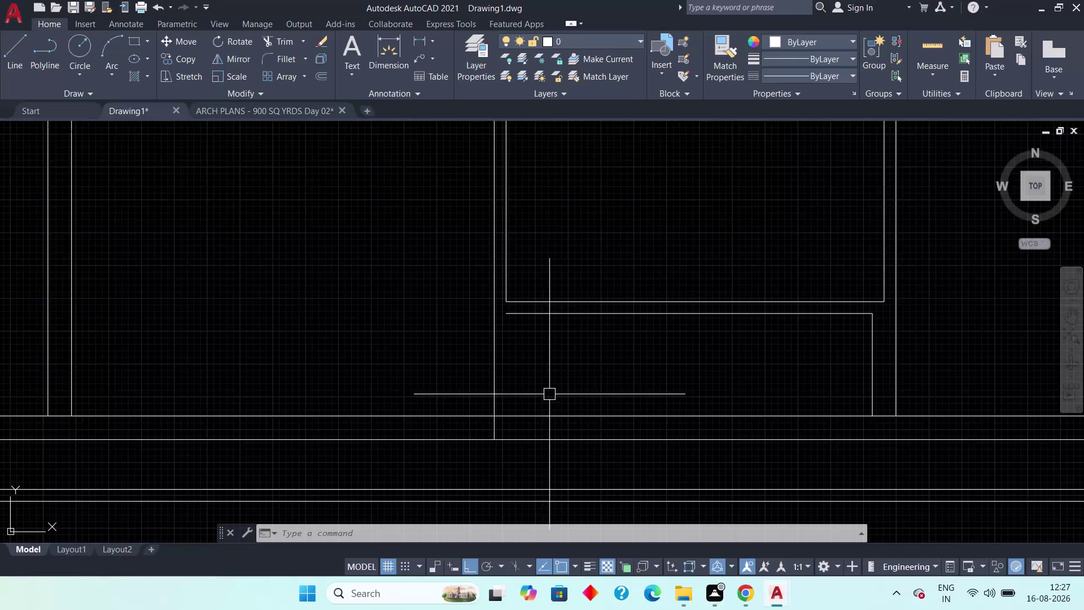
Offset the wall line 9" to the inner side to form a parallel wall line.
scroll(down, 3)
middle_drag(549, 386, 494, 366)
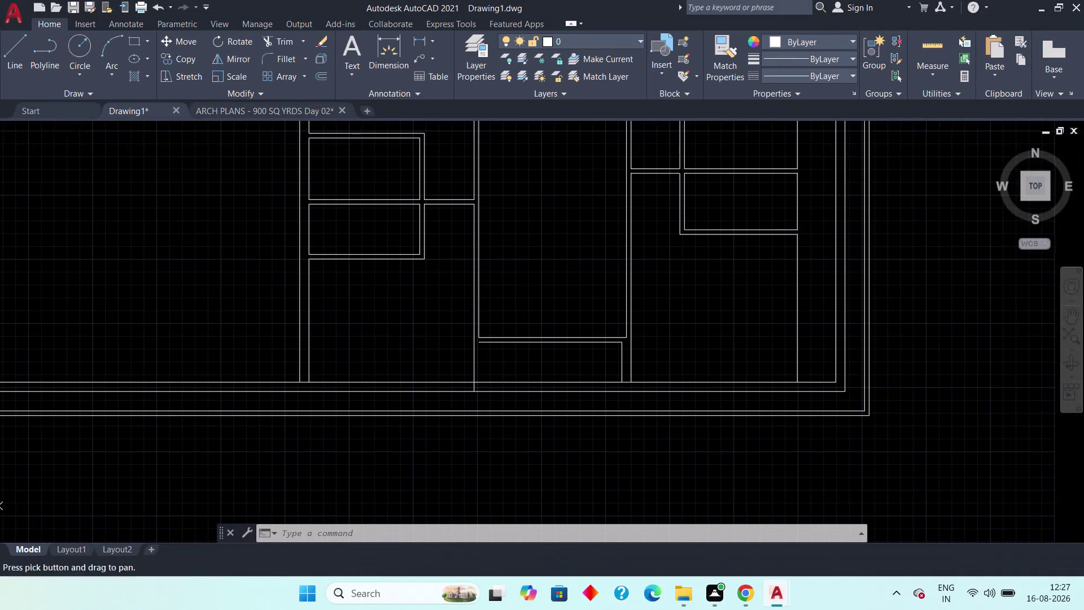
scroll(up, 3)
key(Escape)
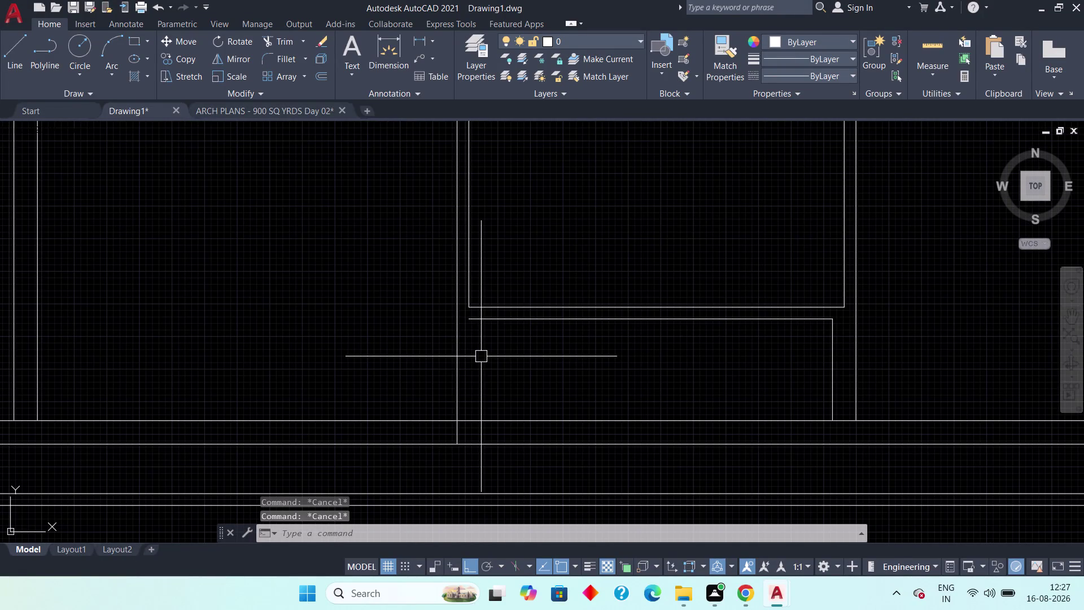
text(of)
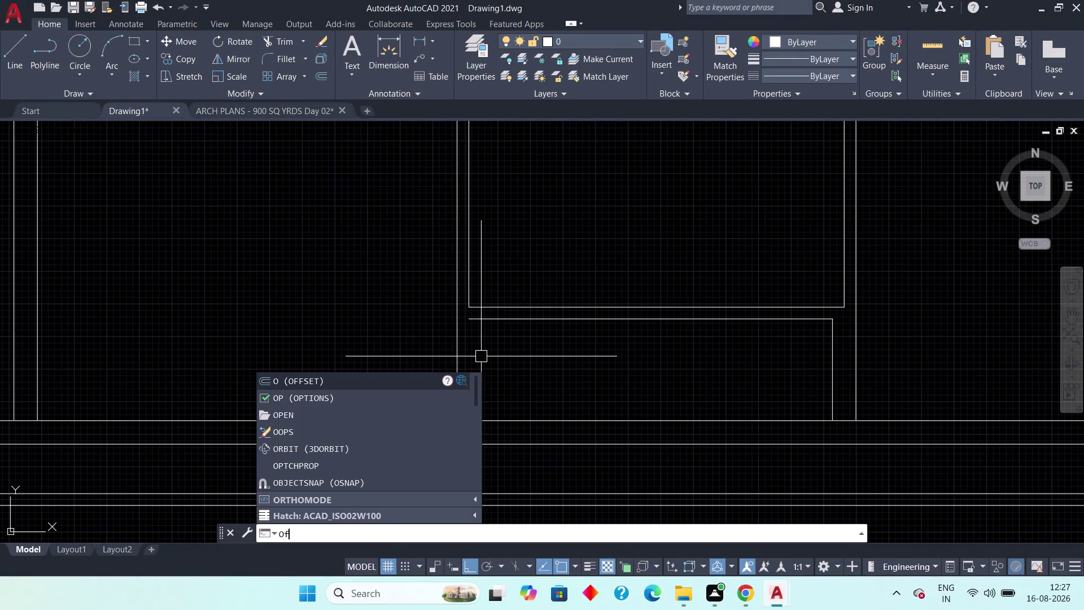
text(f)
key(space)
text(9)
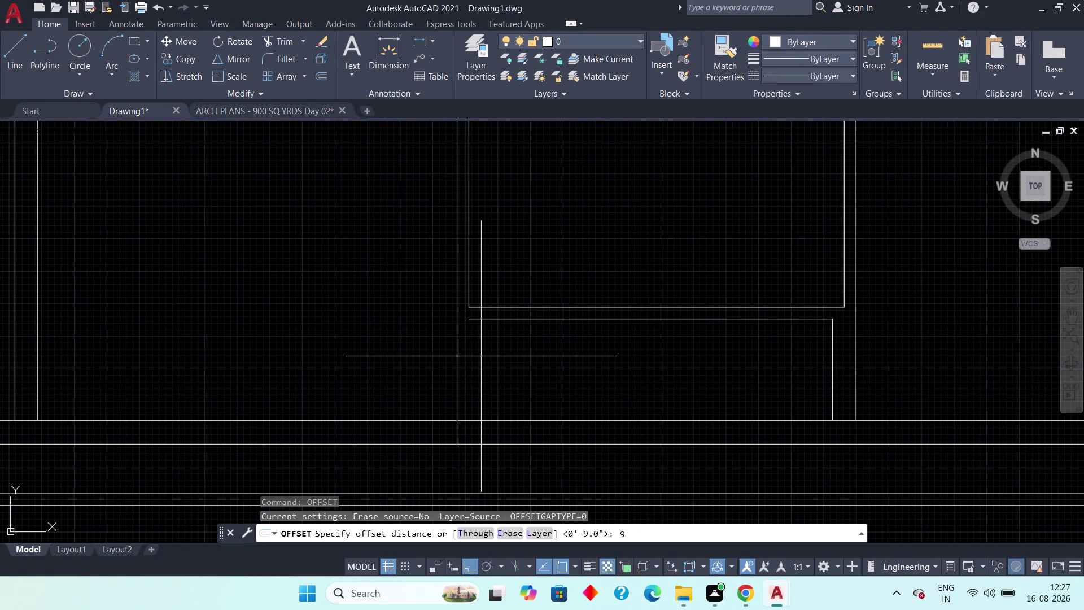
text(")
key(space)
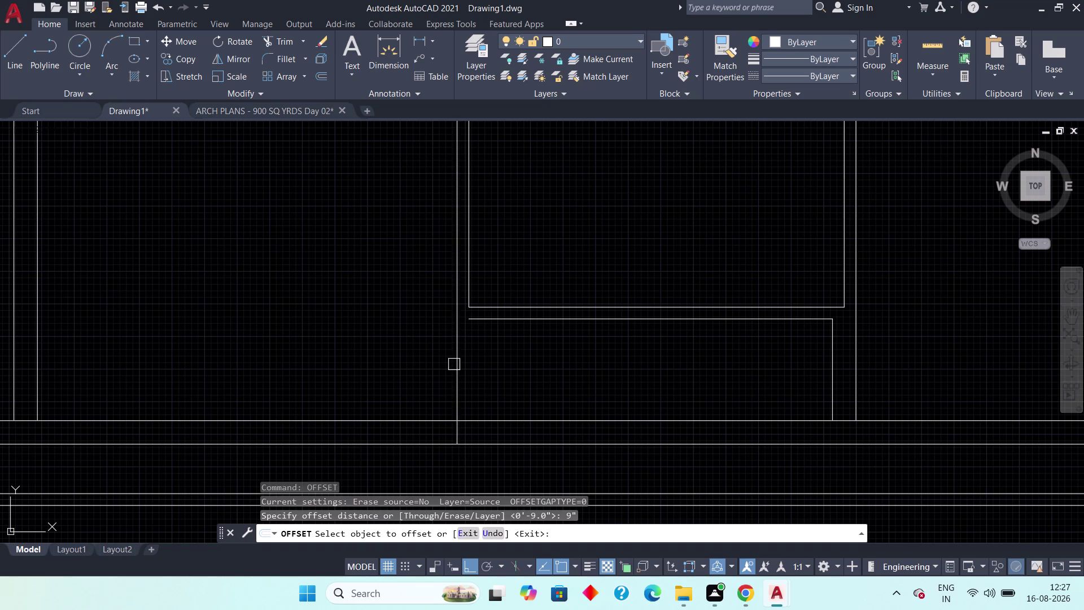
click(456, 365)
click(500, 357)
scroll(down, 3)
middle_drag(506, 365, 526, 436)
key(Escape)
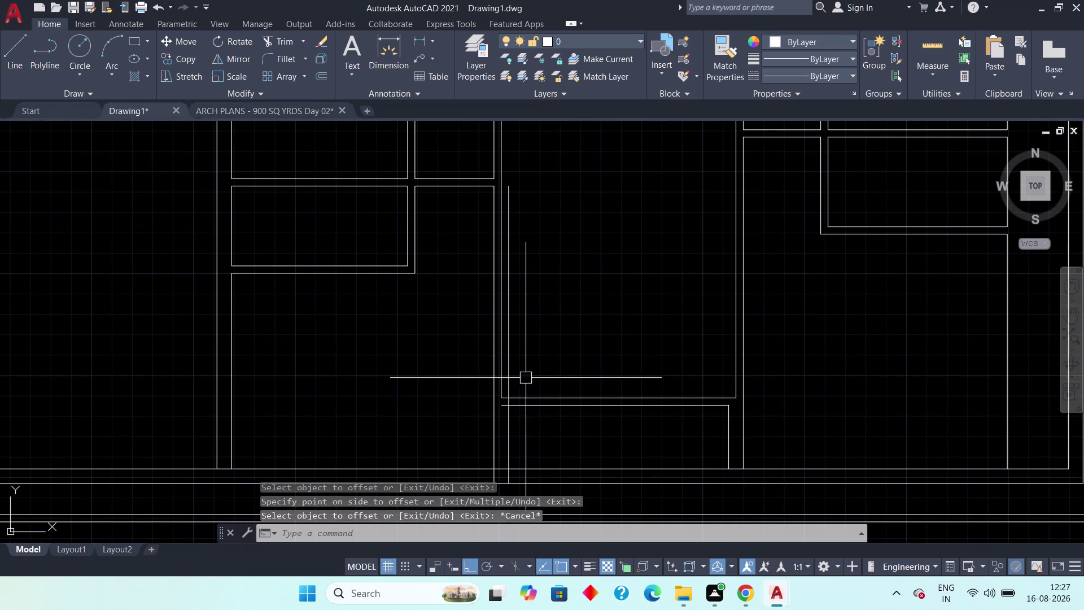
Stretch the new vertical line's top and the horizontal line's end to meet the adjoining walls.
click(510, 372)
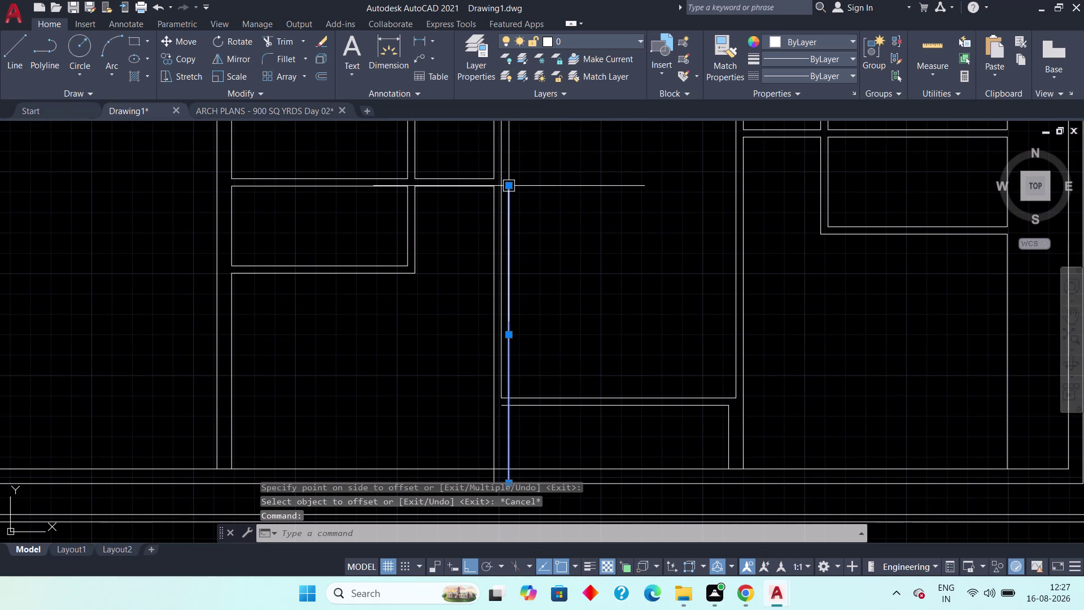
click(511, 183)
scroll(up, 3)
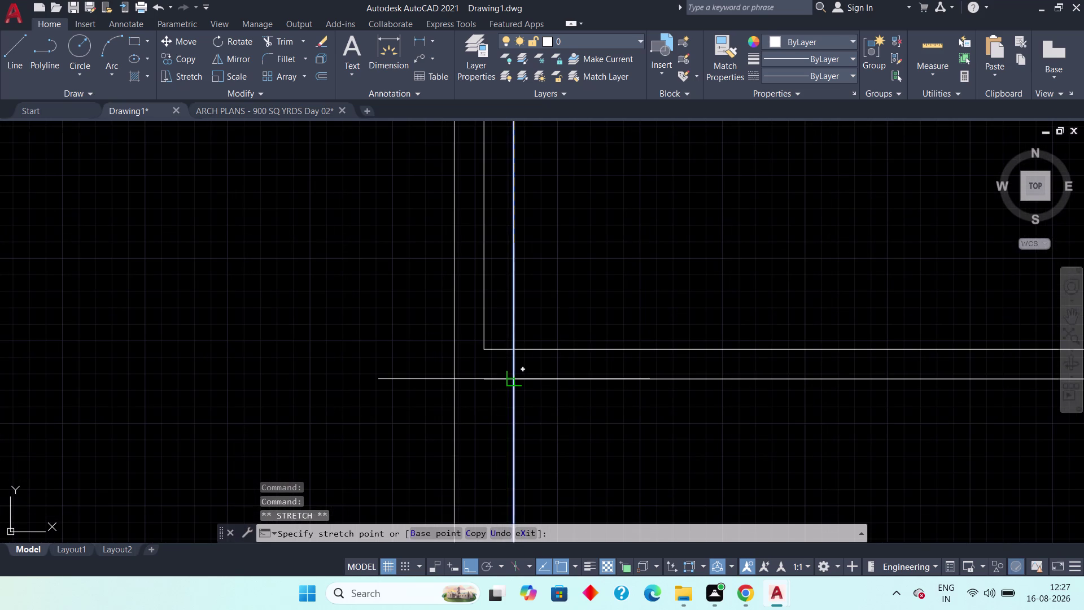
click(511, 377)
scroll(down, 3)
middle_drag(524, 415, 505, 378)
key(Escape)
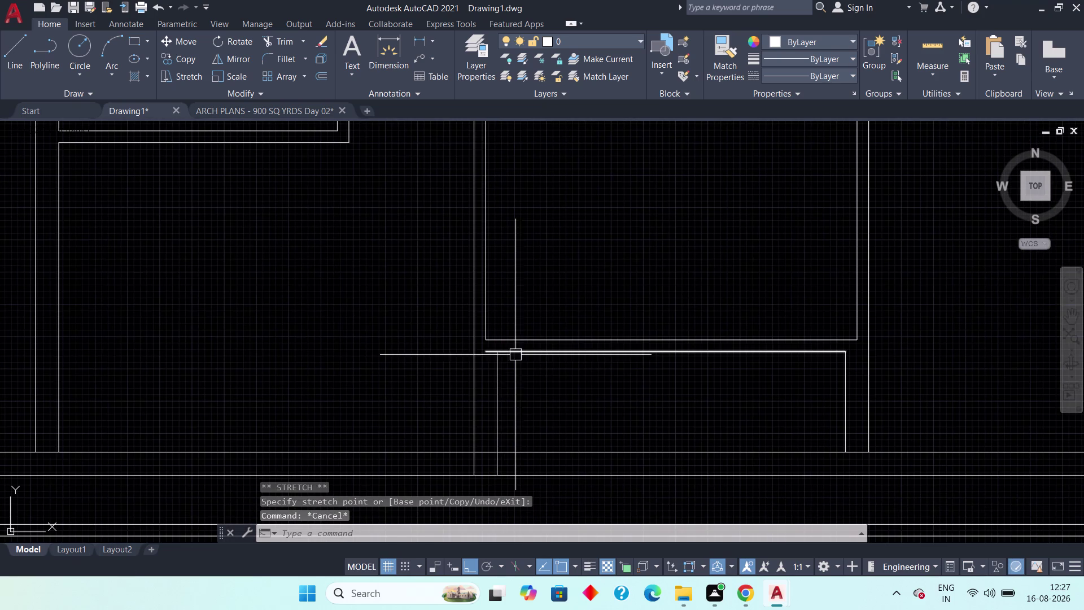
click(516, 348)
scroll(up, 3)
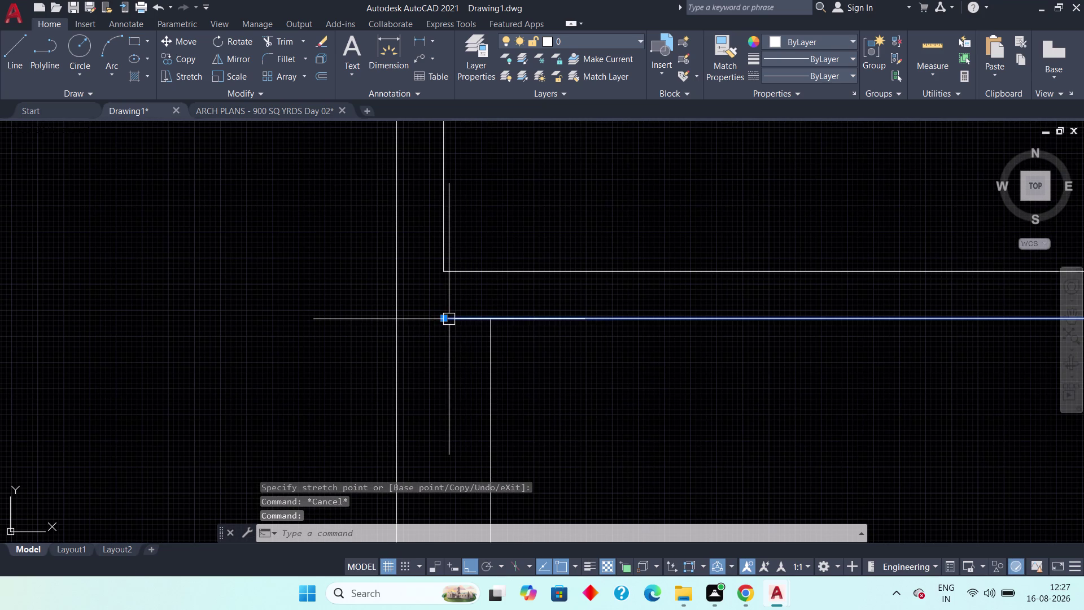
click(443, 319)
click(491, 317)
scroll(down, 3)
middle_drag(568, 369, 469, 343)
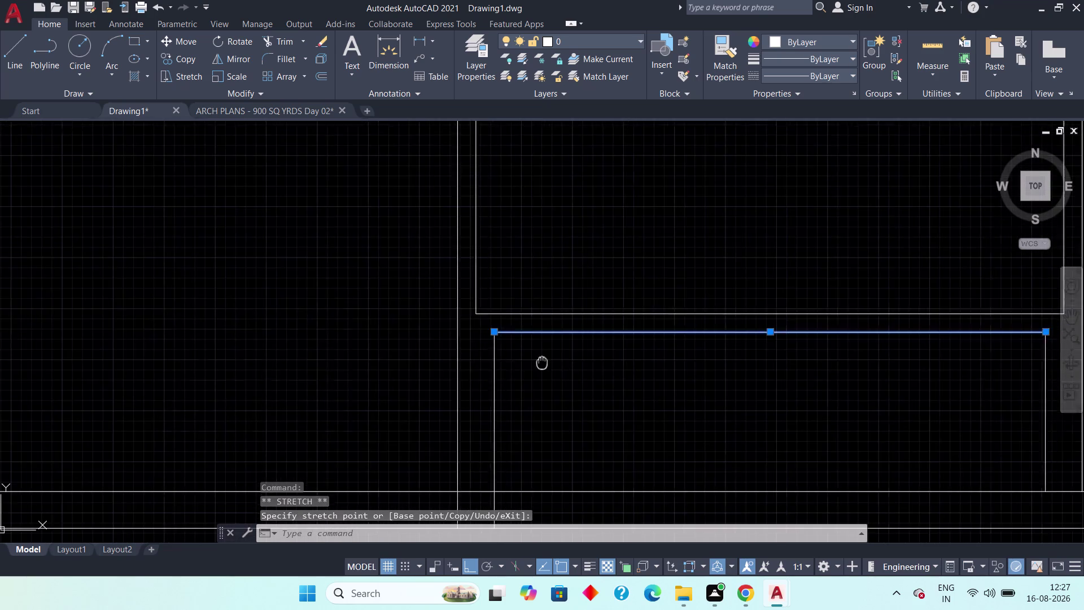
middle_drag(469, 343, 438, 339)
scroll(down, 3)
key(Escape)
Stretch the lower ends of two vertical wall lines up onto the horizontal wall.
middle_drag(557, 359, 472, 343)
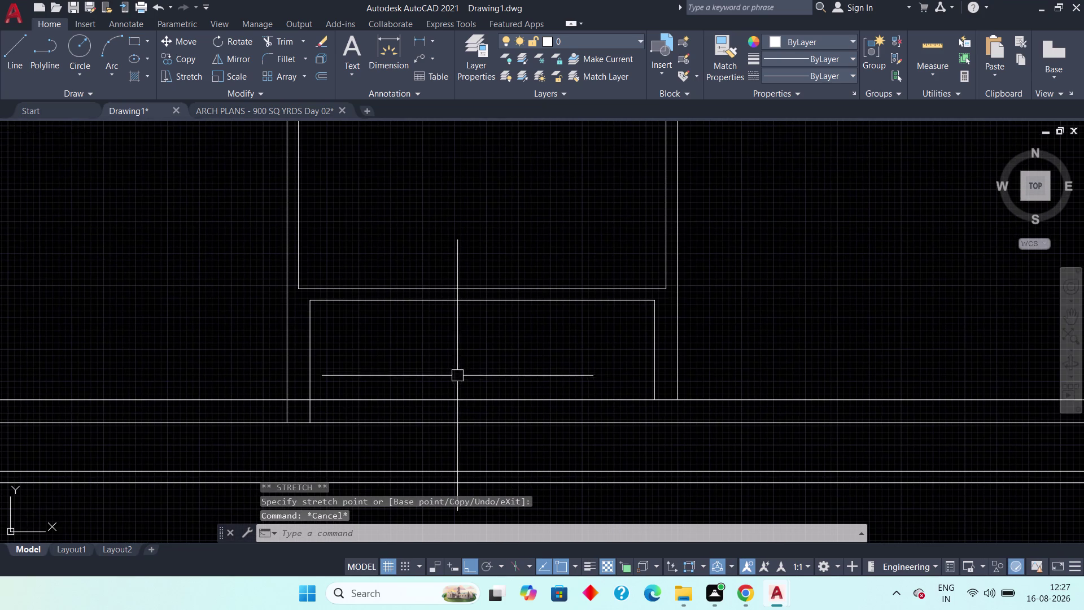
scroll(up, 3)
click(264, 415)
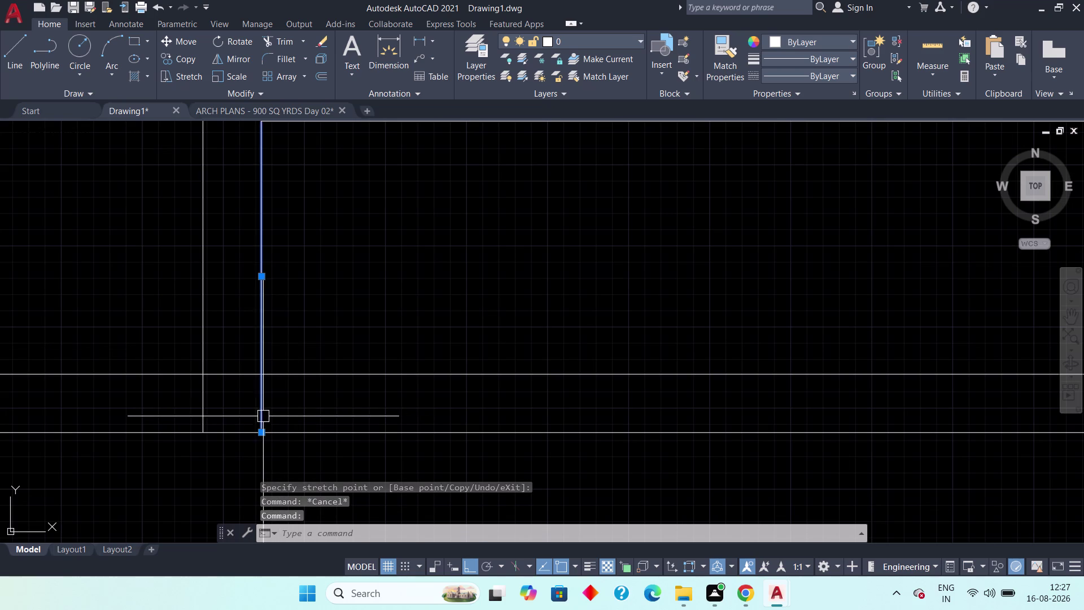
click(259, 436)
click(260, 373)
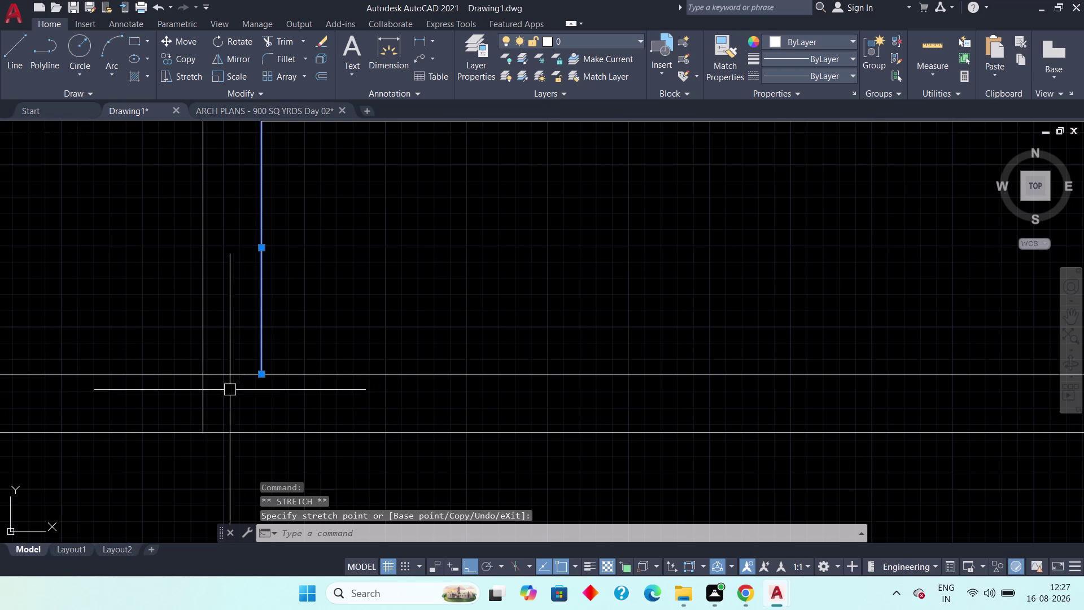
key(Escape)
click(208, 398)
click(205, 432)
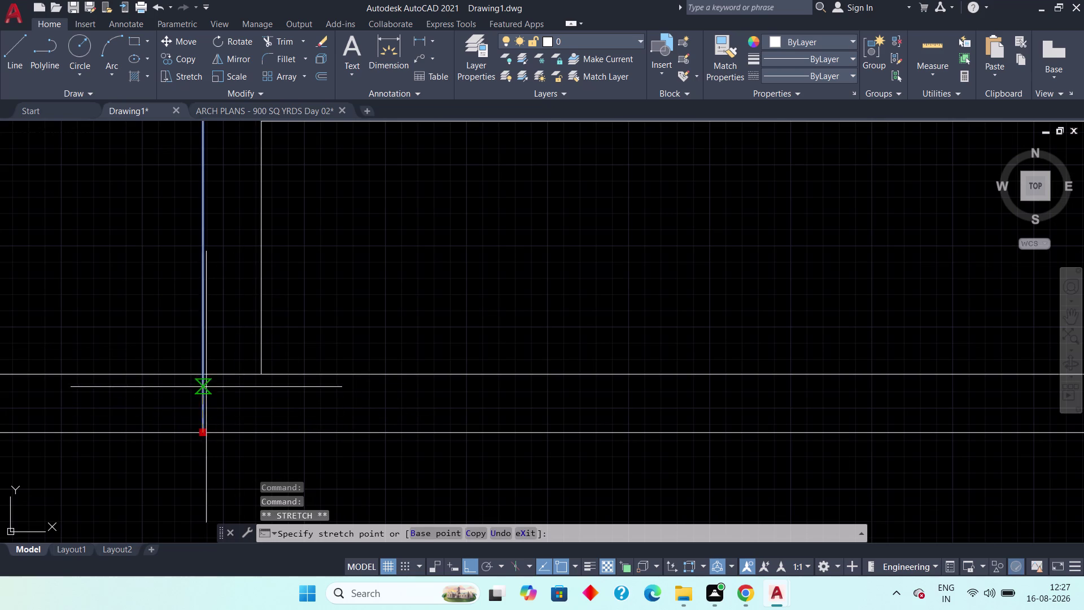
click(205, 371)
key(Escape)
Pan back to the room and begin a linear dimension.
scroll(down, 3)
middle_drag(344, 321, 282, 365)
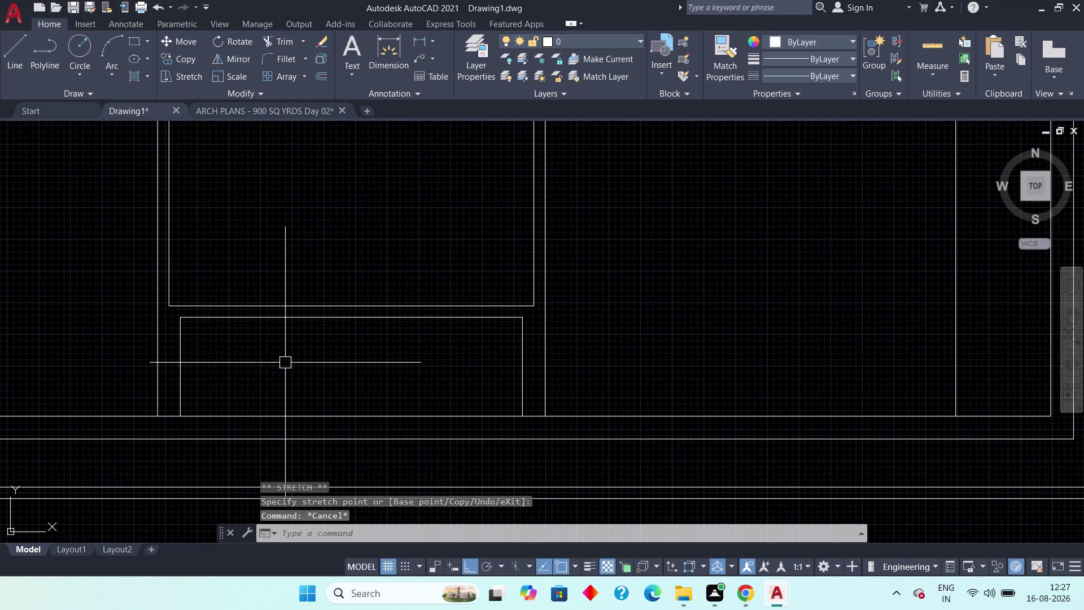
click(425, 45)
Measure a wall distance with a linear dimension, then cancel it.
click(183, 323)
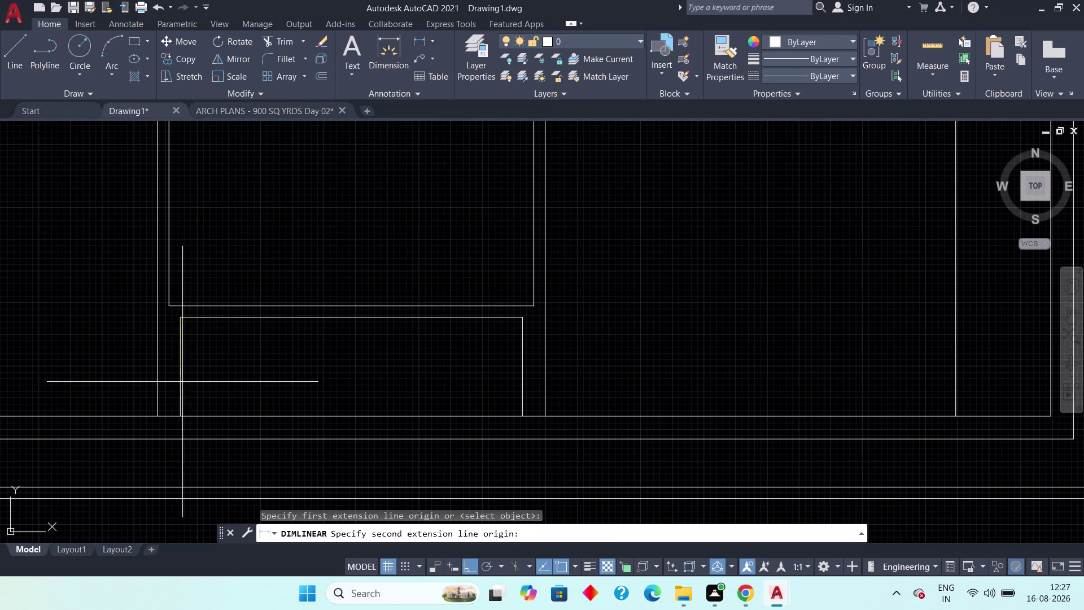
click(175, 414)
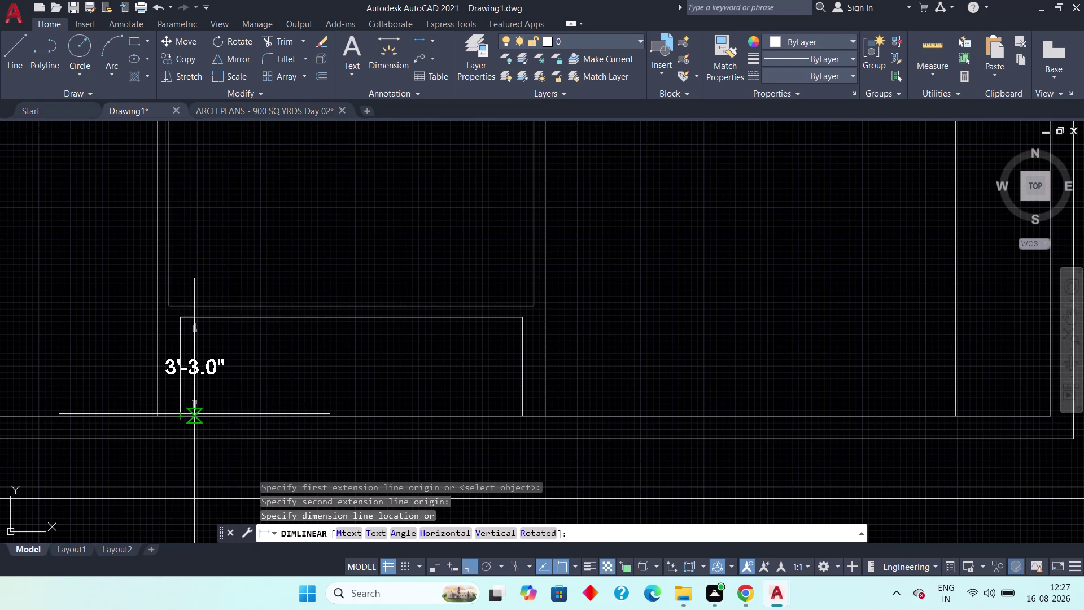
key(Escape)
key(Escape)
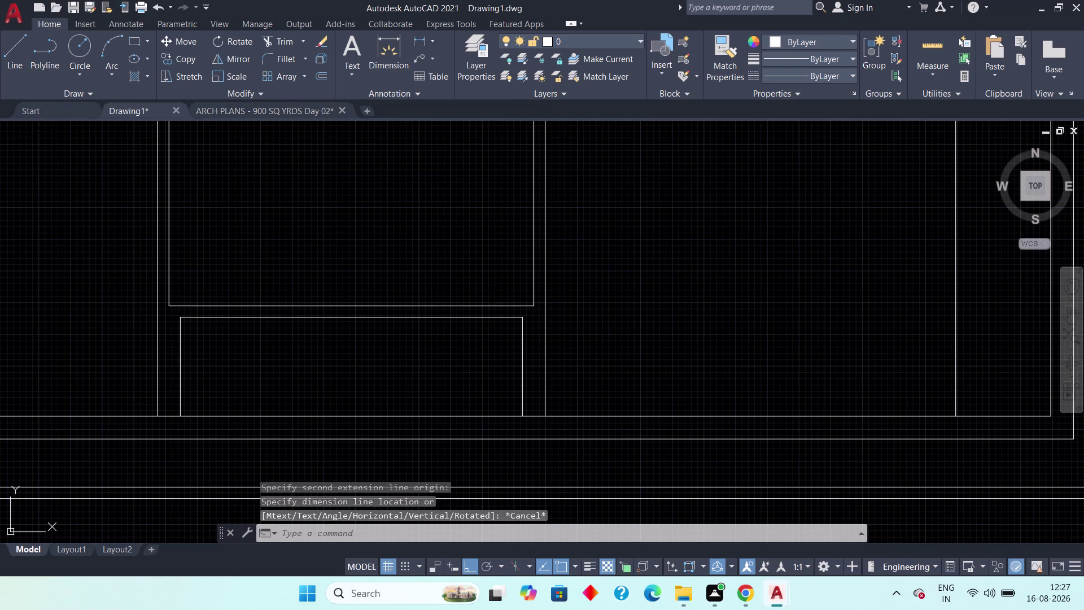
Offset the room's bottom line 2' inward to create a wall line inside the small room.
text(off)
key(space)
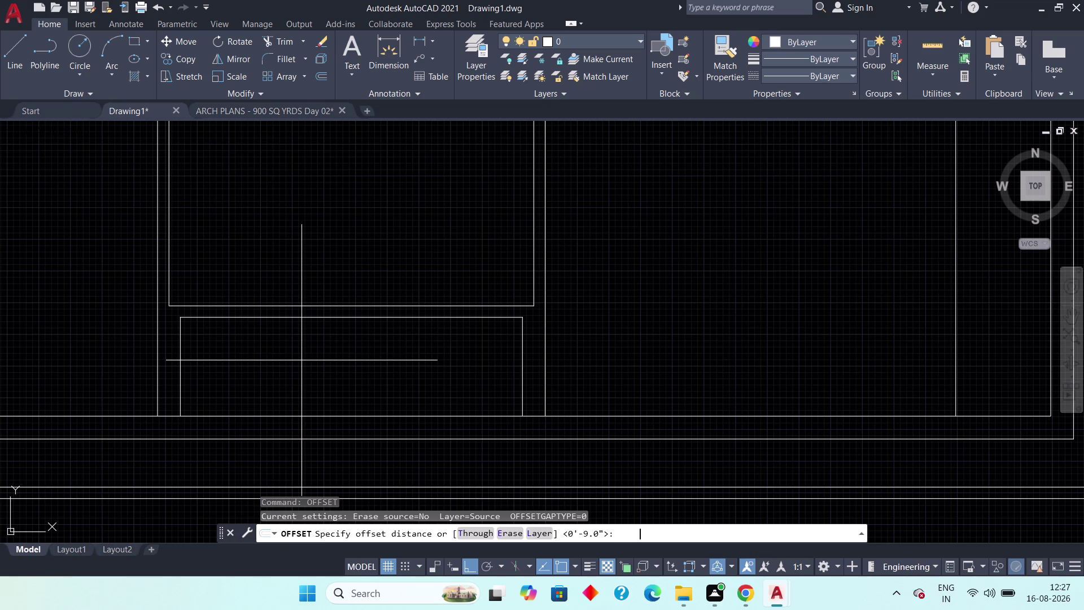
text(2)
text(')
key(space)
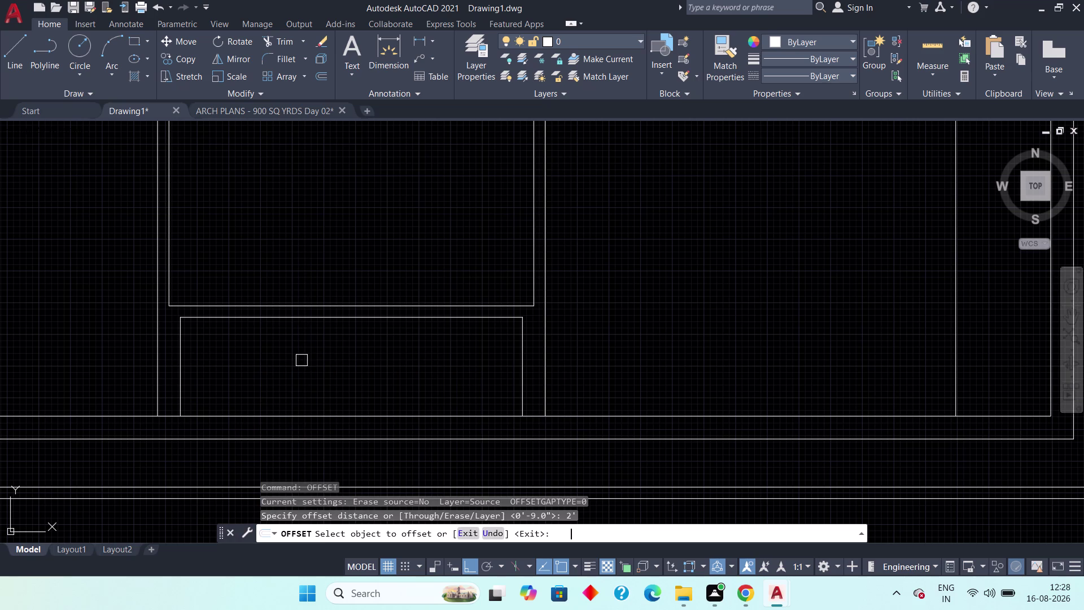
click(292, 321)
click(285, 392)
key(Escape)
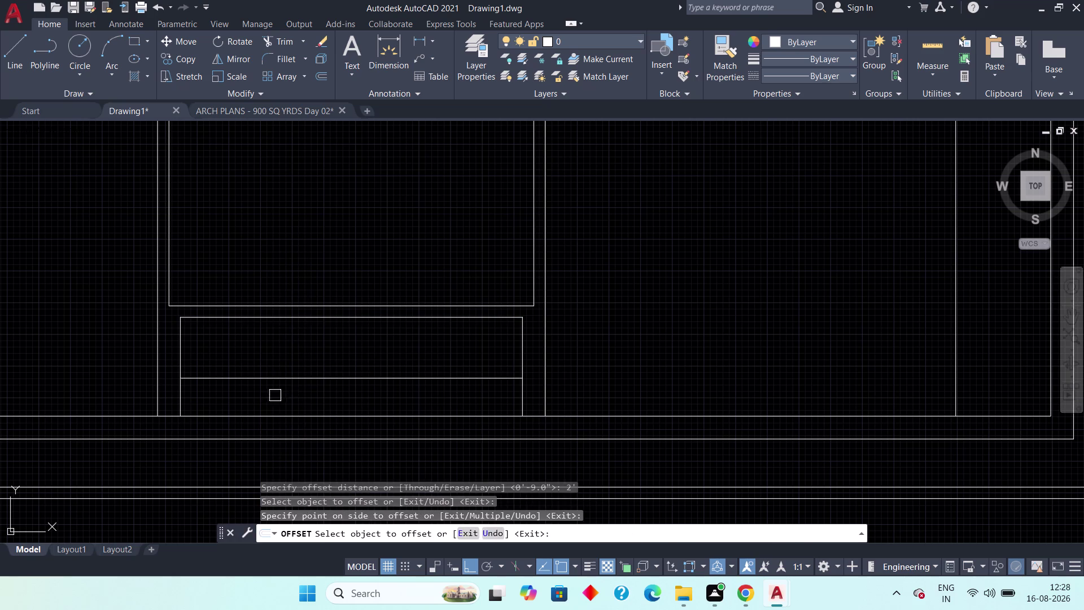
key(Escape)
Stretch a vertical wall line and the new horizontal line so their ends meet the adjoining walls.
scroll(up, 3)
click(187, 401)
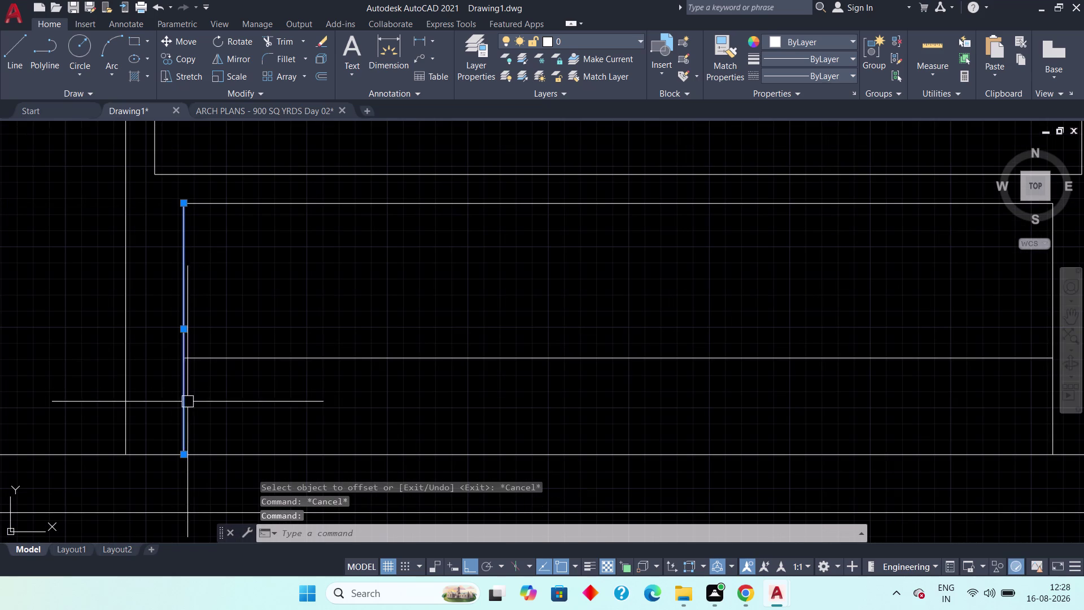
click(183, 457)
click(188, 360)
key(Escape)
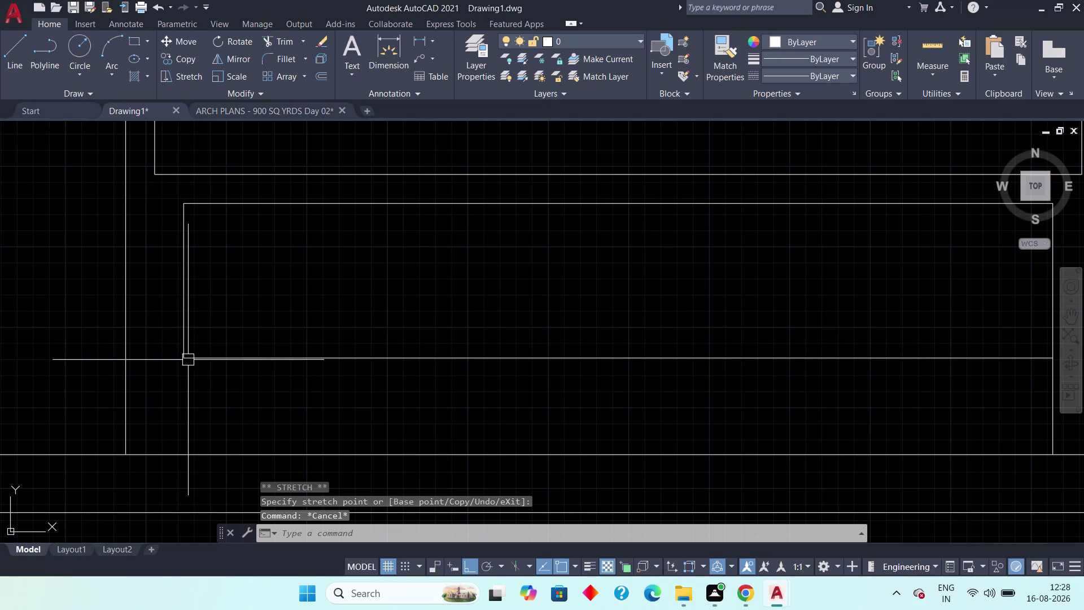
click(201, 361)
drag(184, 359, 174, 359)
click(127, 358)
key(Escape)
Stretch the inner horizontal wall line's end onto the vertical wall.
scroll(down, 3)
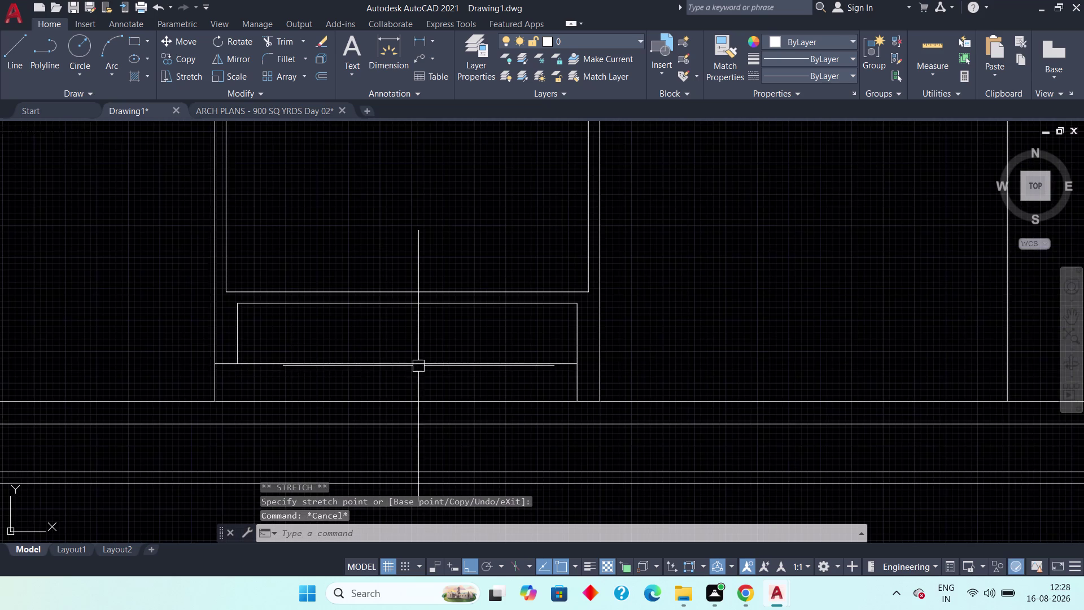
middle_drag(416, 366, 240, 364)
scroll(up, 3)
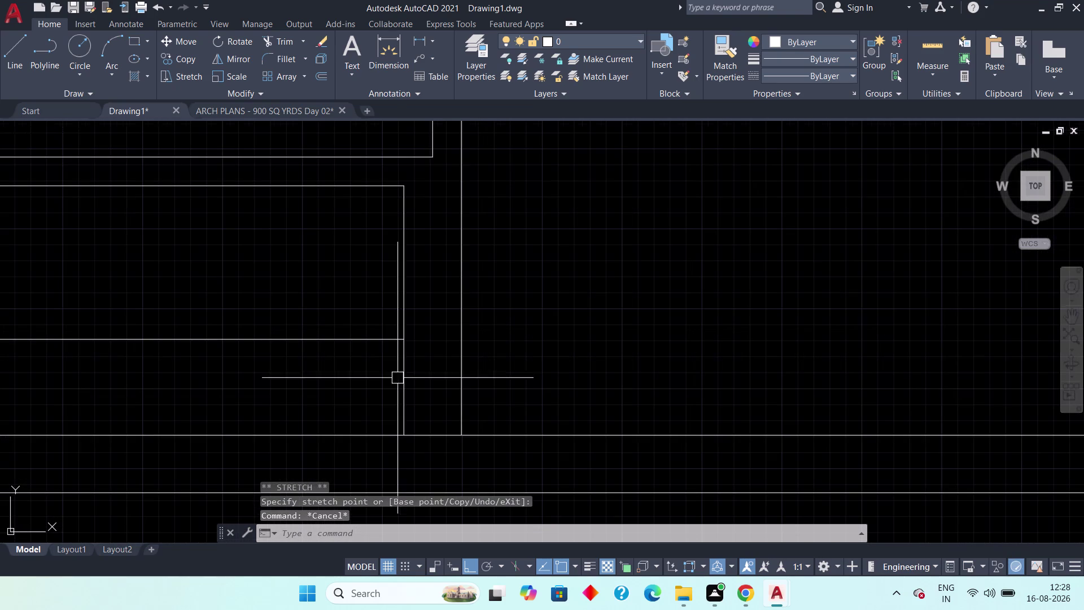
click(386, 339)
drag(405, 339, 411, 340)
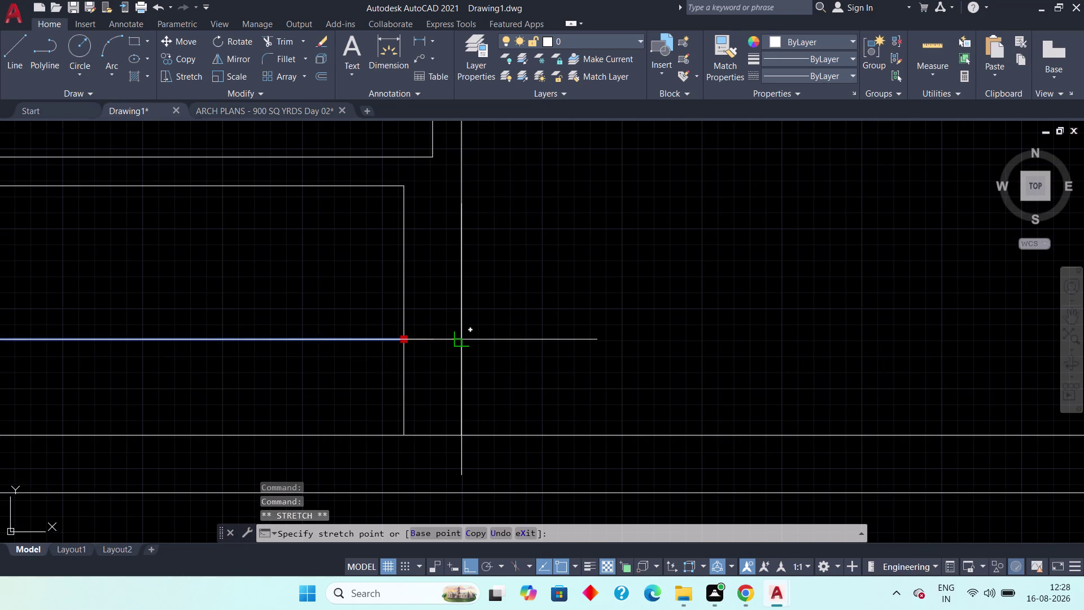
click(464, 338)
key(Escape)
Extend two vertical wall lines' endpoints onto the bottom wall.
click(462, 382)
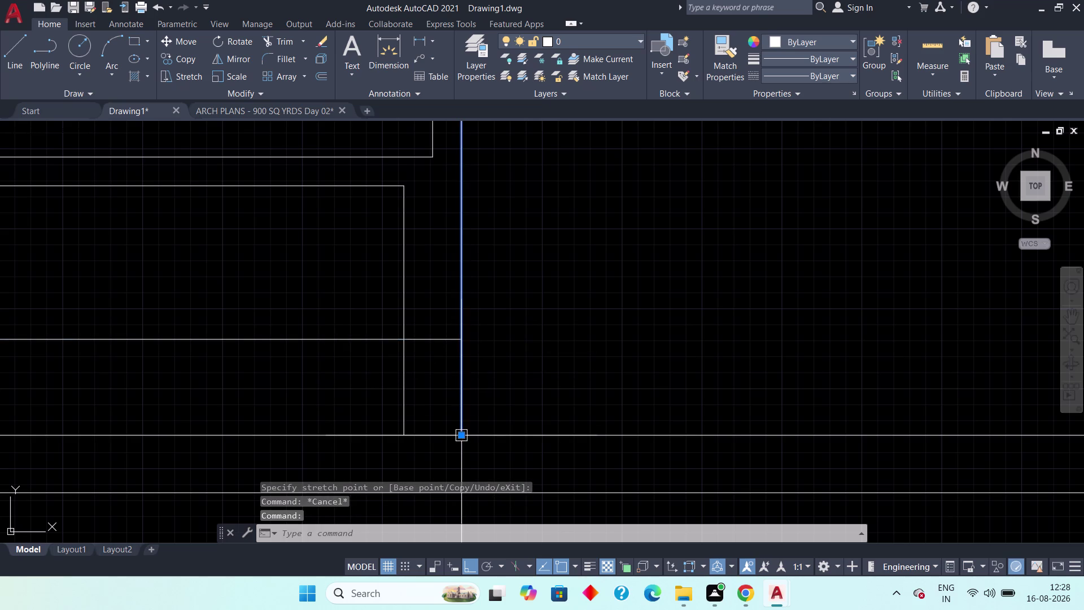
click(462, 434)
click(459, 341)
key(Escape)
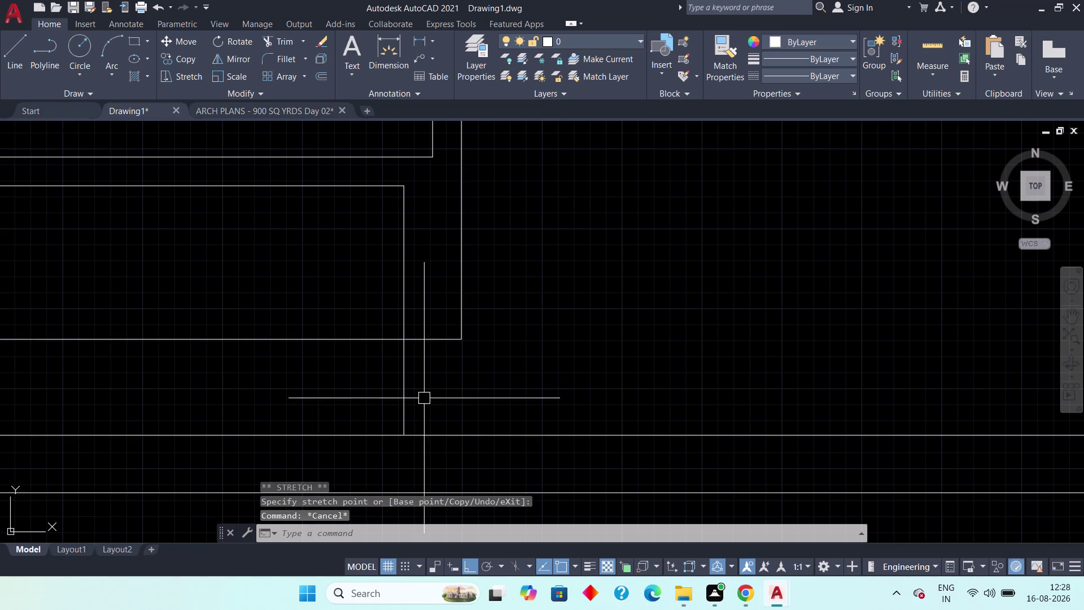
click(408, 413)
click(406, 437)
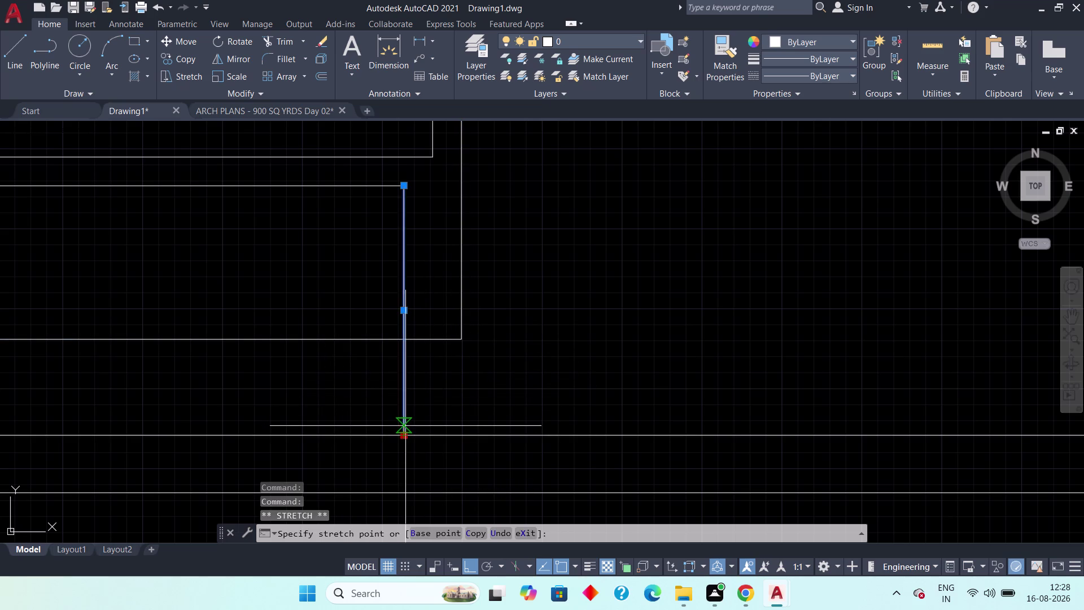
click(403, 344)
Extend the small room's left vertical wall line down to the horizontal wall.
scroll(down, 3)
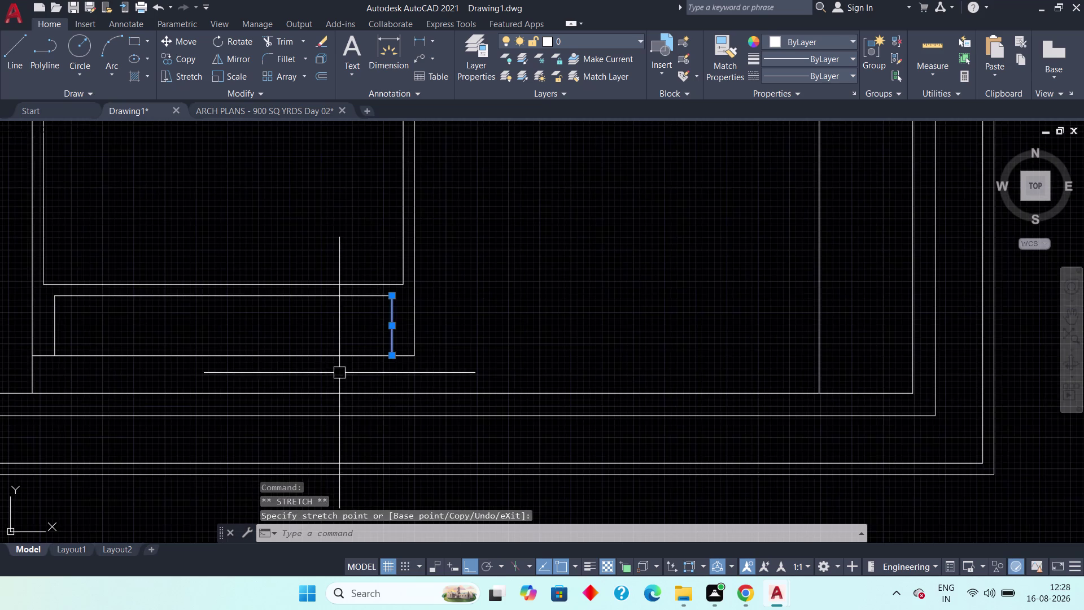
middle_drag(344, 377, 450, 384)
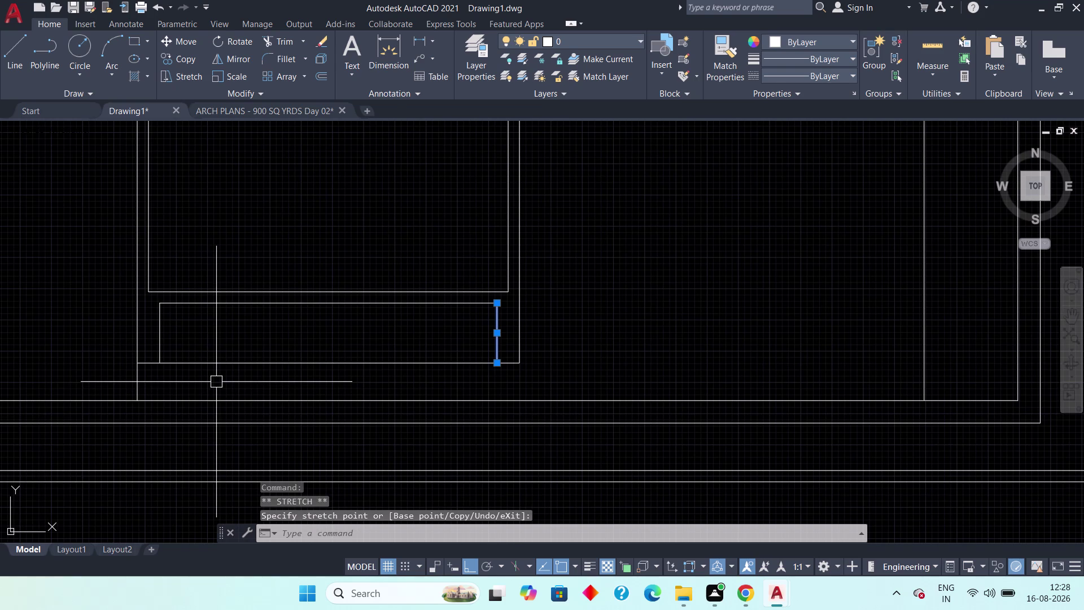
scroll(up, 3)
middle_drag(153, 384, 222, 384)
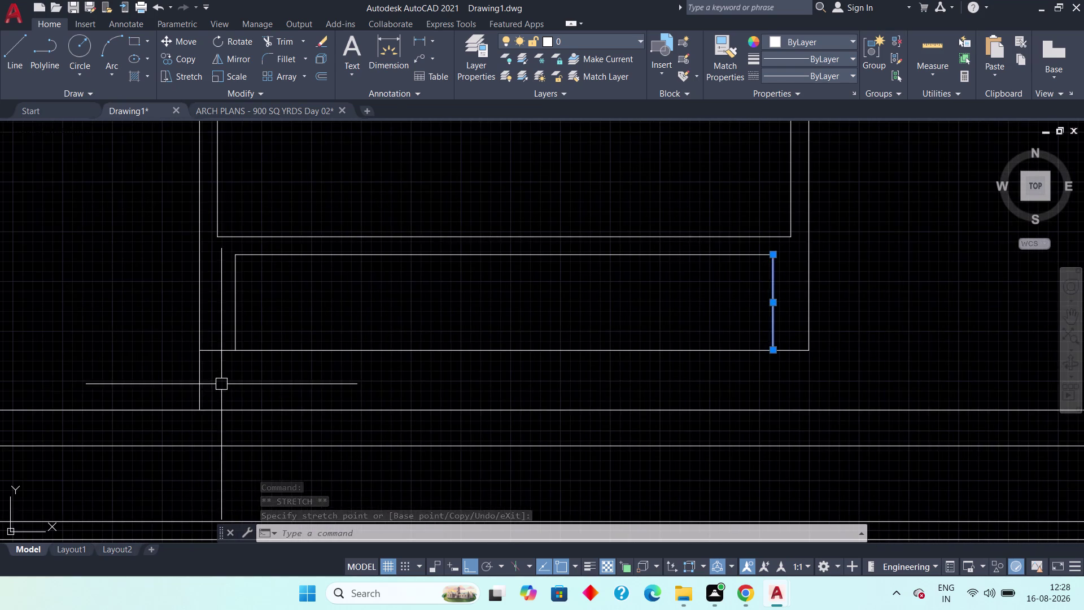
key(Escape)
click(199, 384)
click(198, 408)
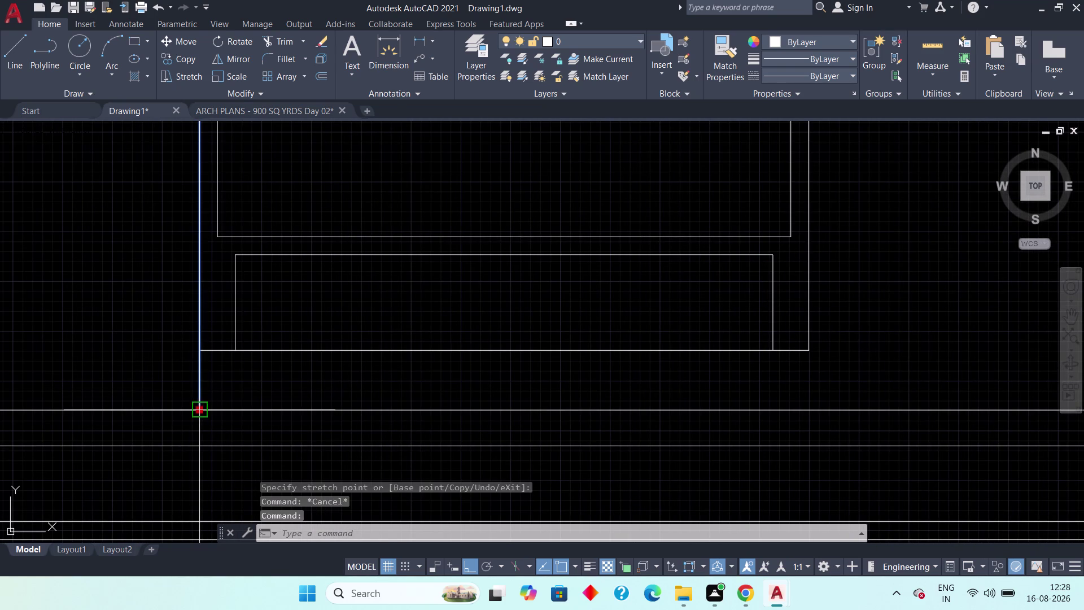
click(200, 349)
key(Escape)
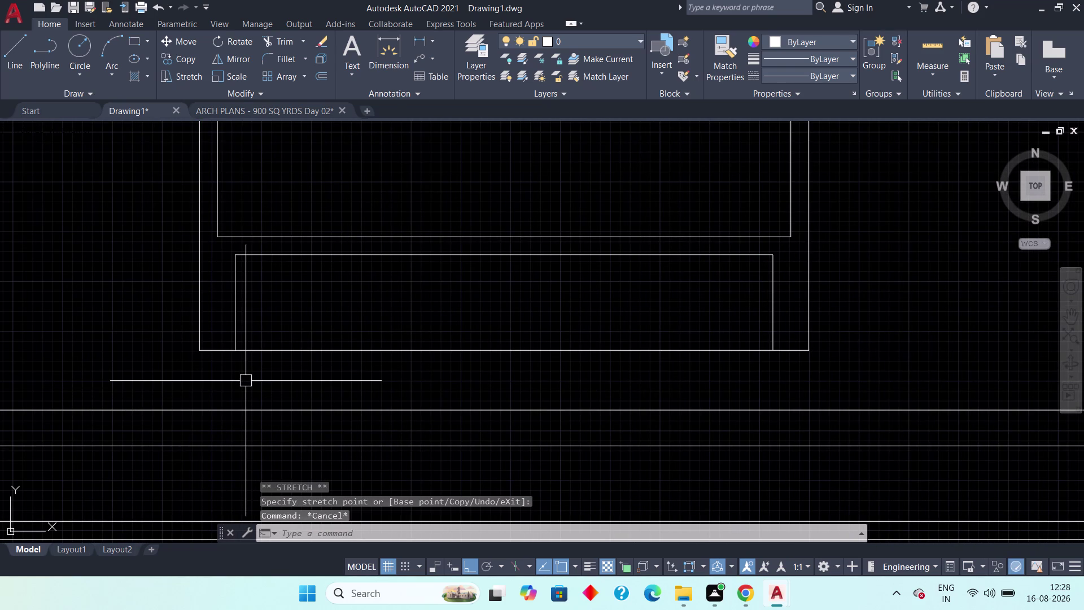
Offset a bottom wall line by 2" to create a parallel copy.
middle_drag(240, 388, 244, 430)
scroll(down, 3)
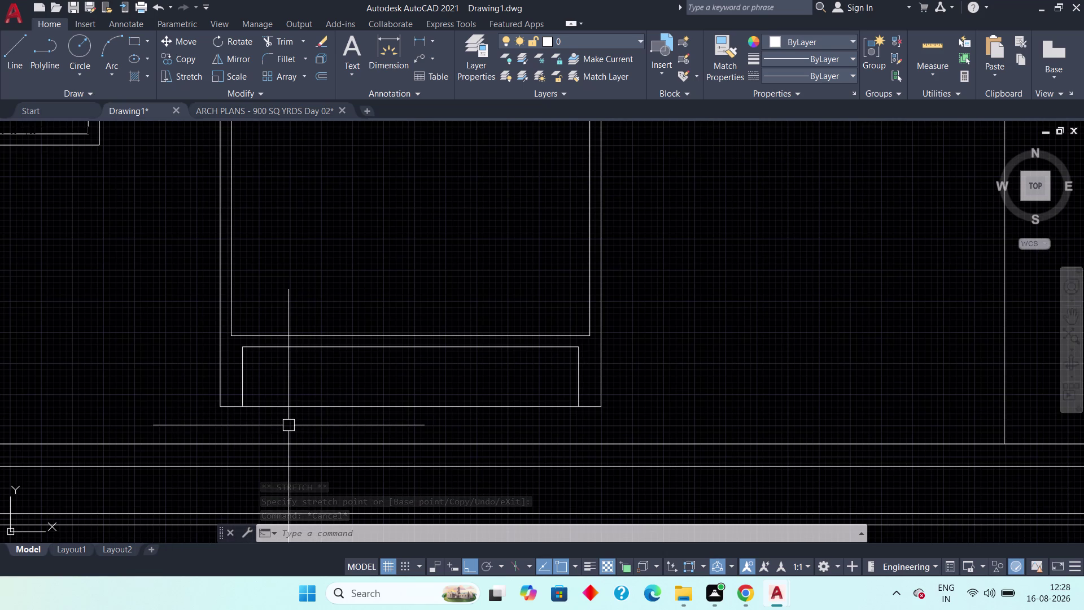
scroll(down, 3)
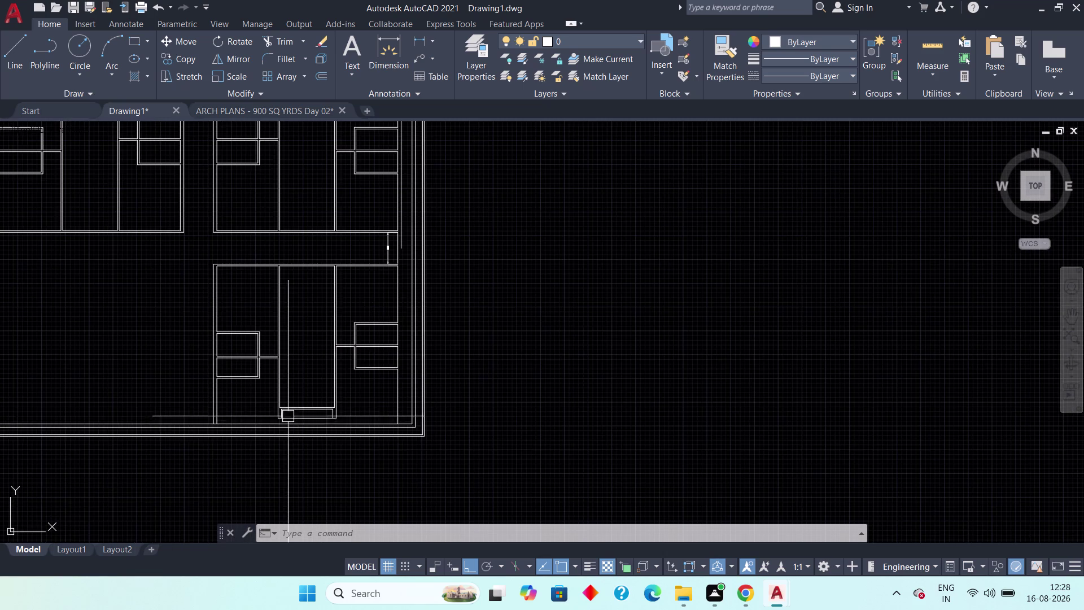
scroll(up, 3)
scroll(up, 3)
scroll(down, 3)
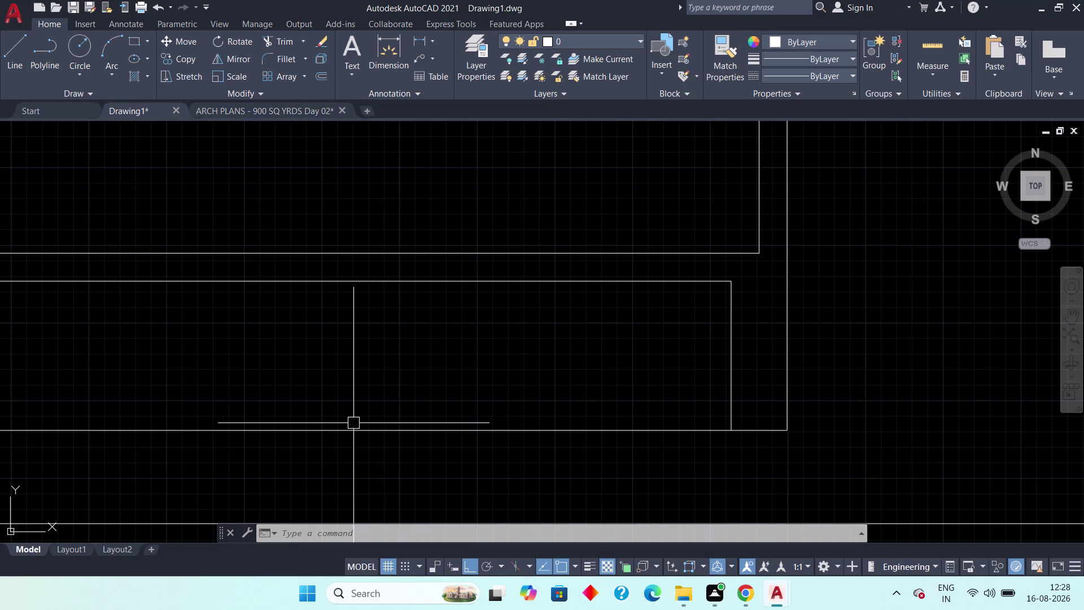
text(off 2")
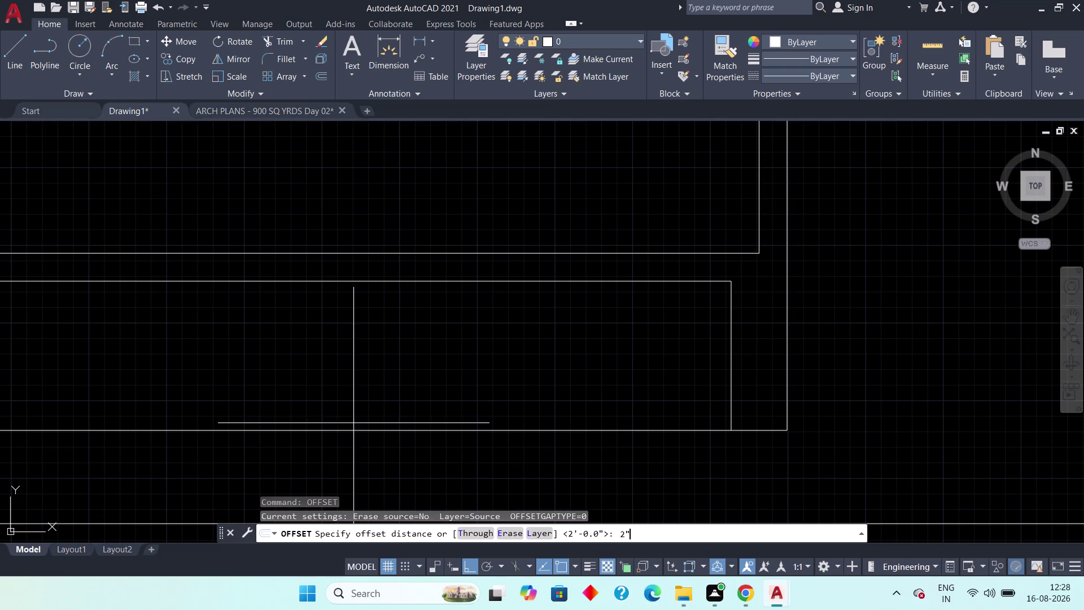
key(space)
click(352, 430)
click(347, 395)
key(Escape)
Pan and zoom across the floor plan to the bottom-left wall corner.
scroll(down, 3)
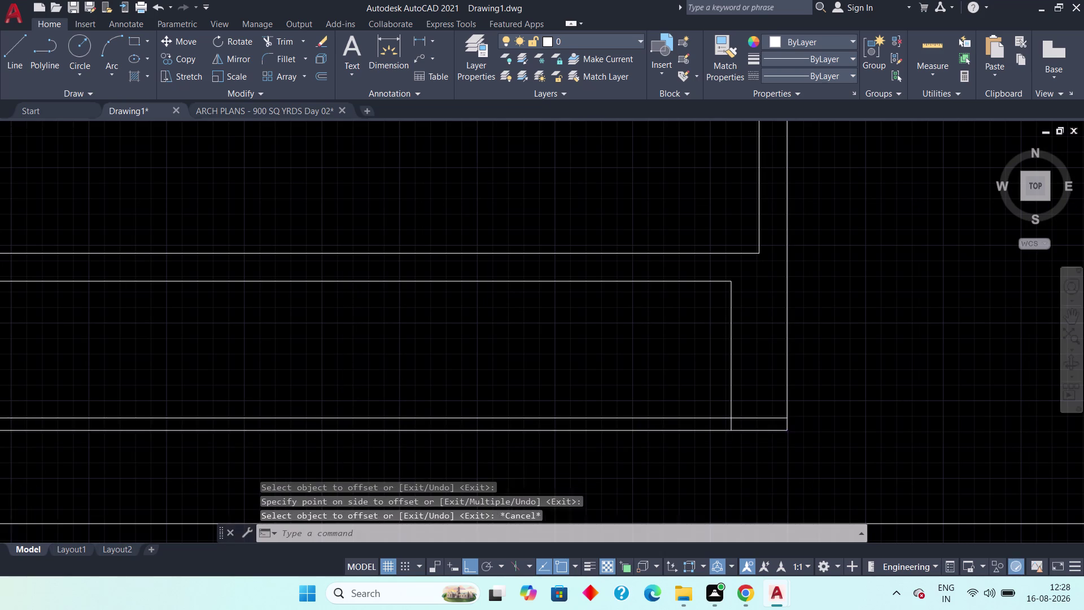
scroll(down, 3)
scroll(down, 3)
middle_drag(349, 304, 372, 517)
middle_drag(366, 476, 369, 330)
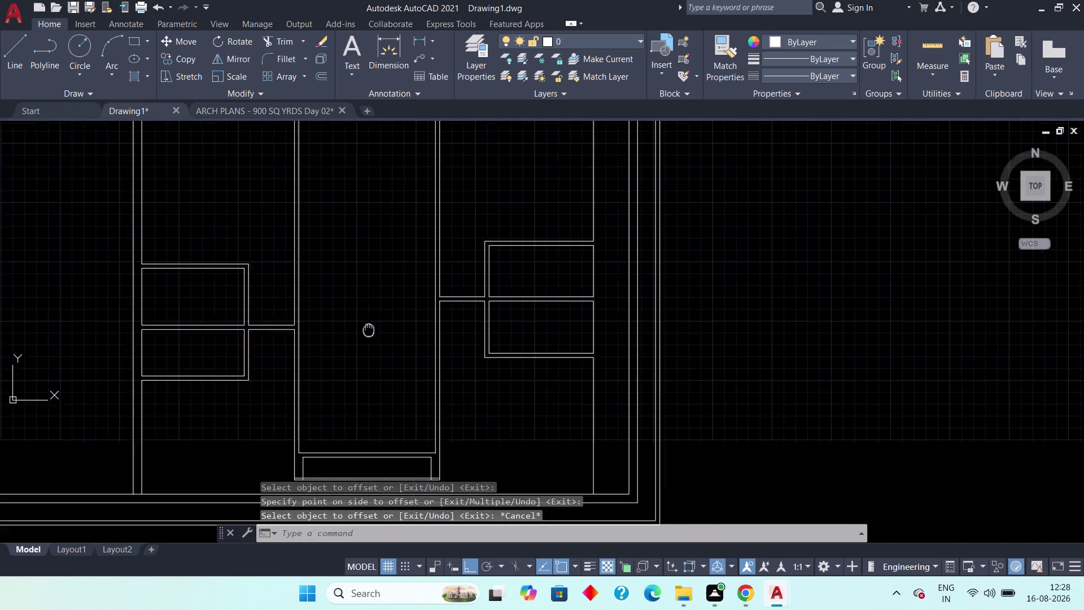
middle_drag(368, 330, 366, 293)
scroll(up, 3)
scroll(up, 3)
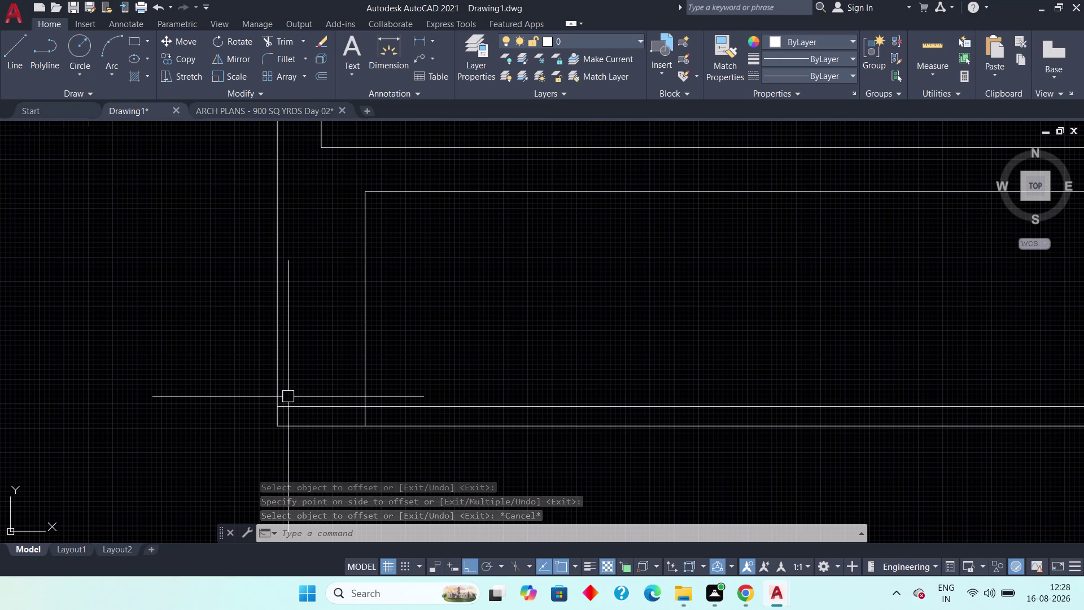
Trim the overhanging wall line segments at the first two corners with TR.
text(tr)
key(space)
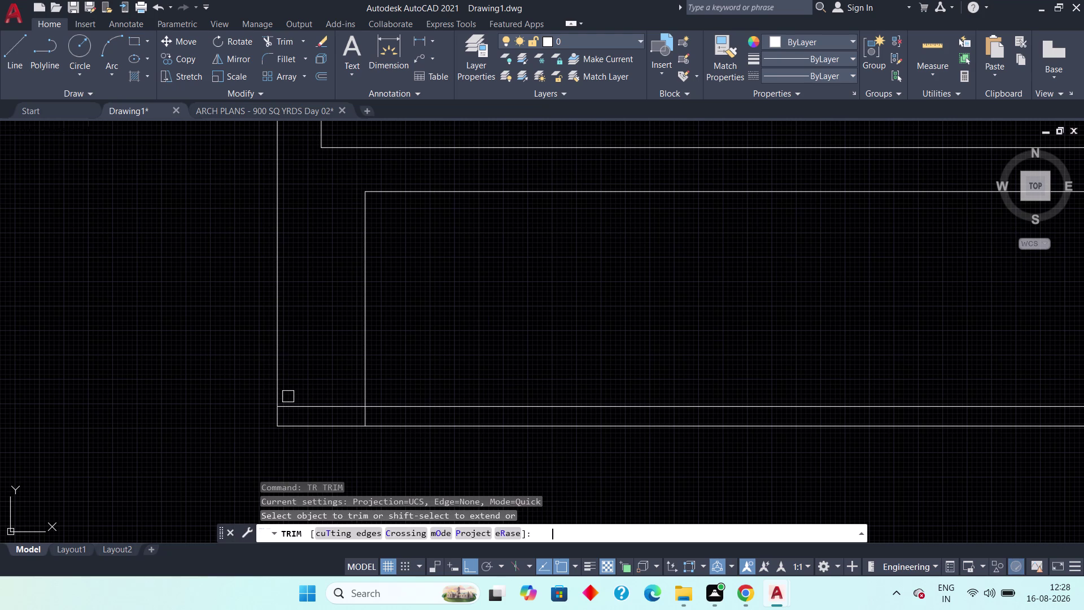
click(323, 407)
click(362, 418)
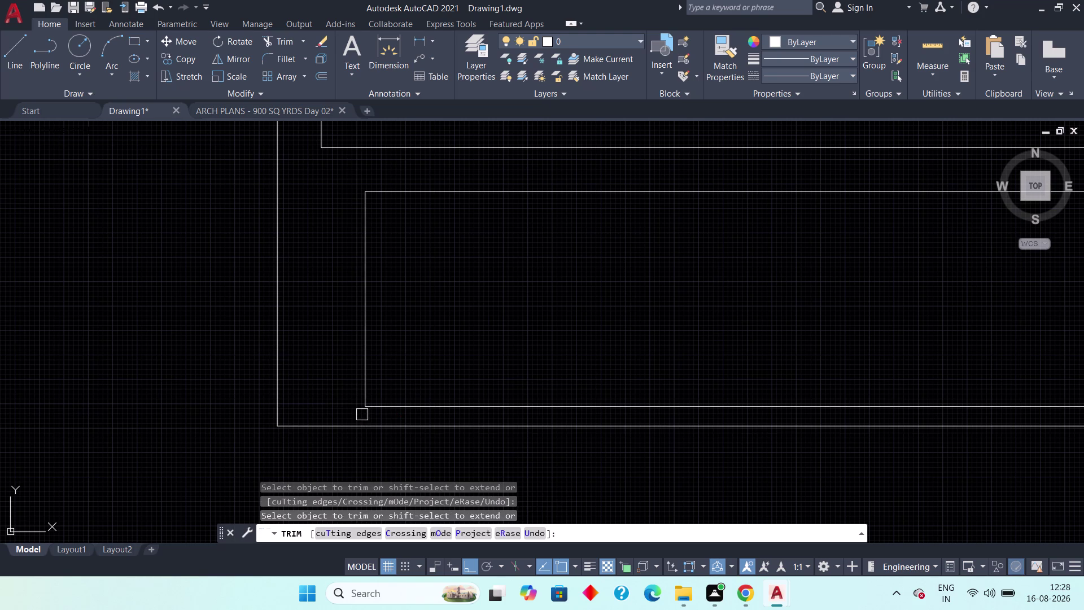
scroll(down, 3)
middle_drag(497, 445, 266, 407)
scroll(up, 3)
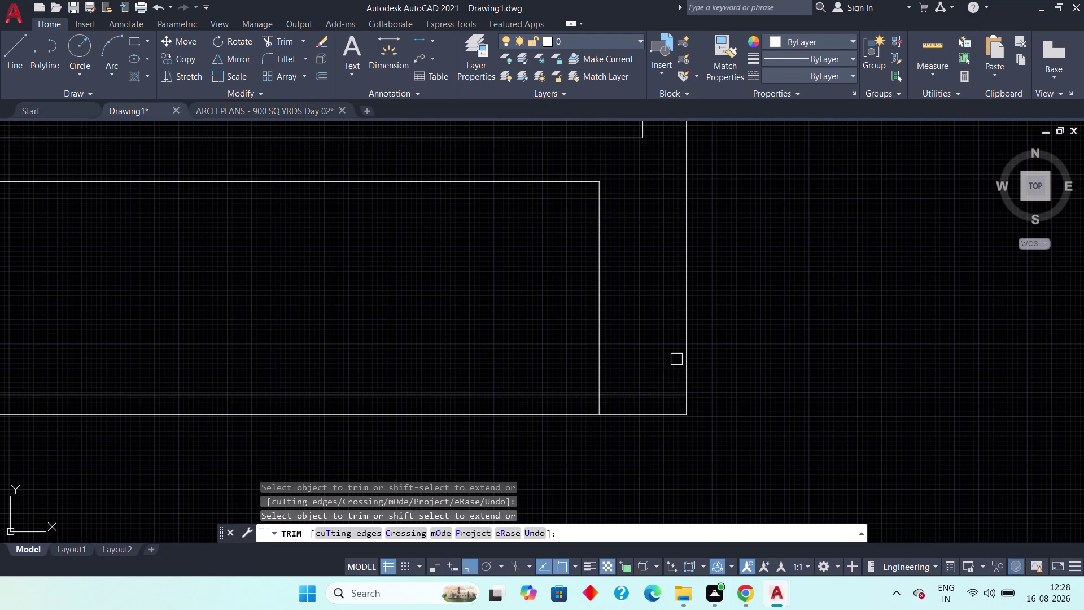
click(634, 389)
click(597, 405)
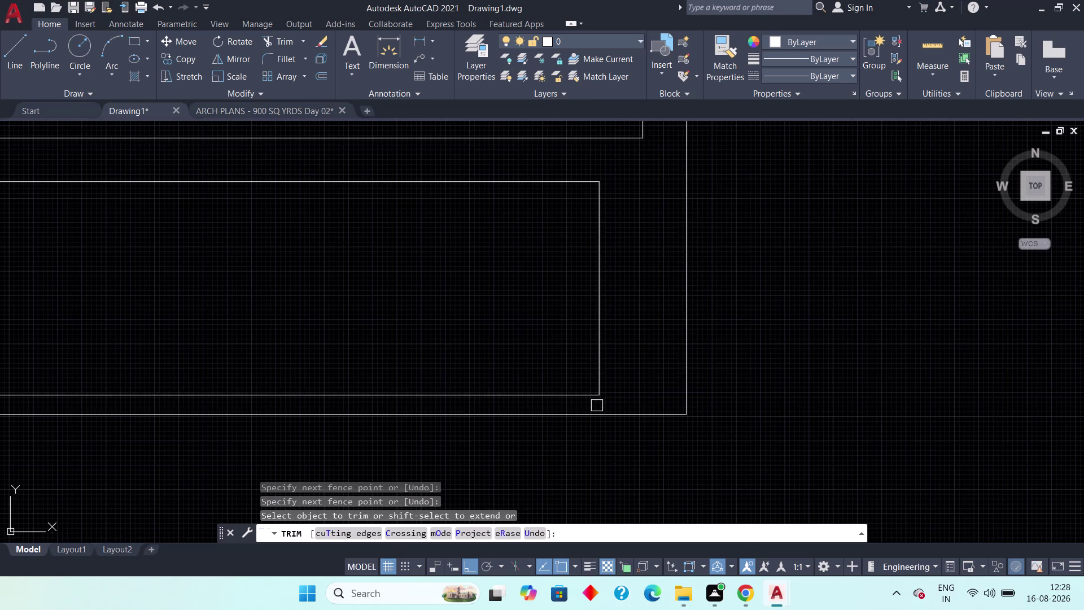
Trim the last two leftover line pieces at the narrow room's bottom, then end TRIM.
scroll(down, 3)
middle_drag(692, 350, 693, 393)
scroll(down, 3)
middle_drag(702, 334, 705, 531)
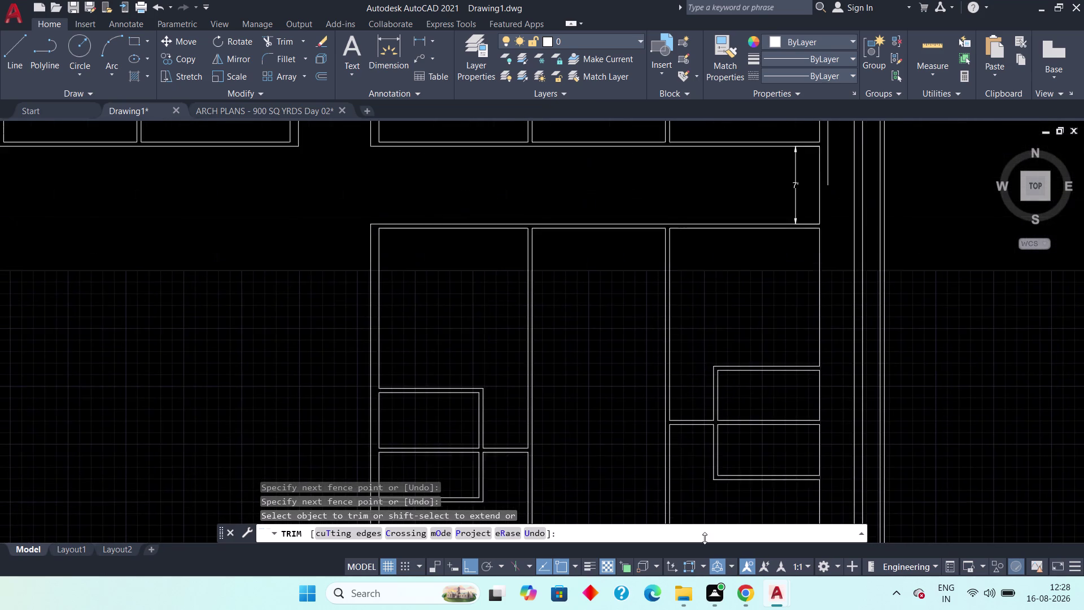
scroll(down, 3)
middle_drag(705, 532, 705, 541)
scroll(down, 3)
middle_drag(605, 340, 605, 496)
scroll(up, 3)
middle_drag(595, 306, 594, 323)
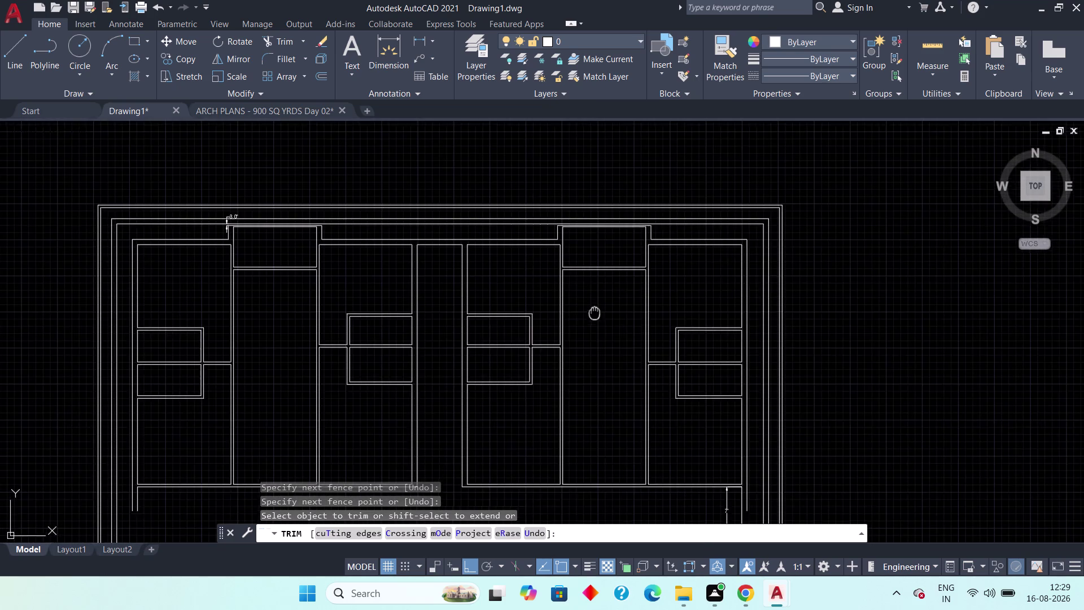
middle_drag(594, 322, 592, 340)
scroll(down, 3)
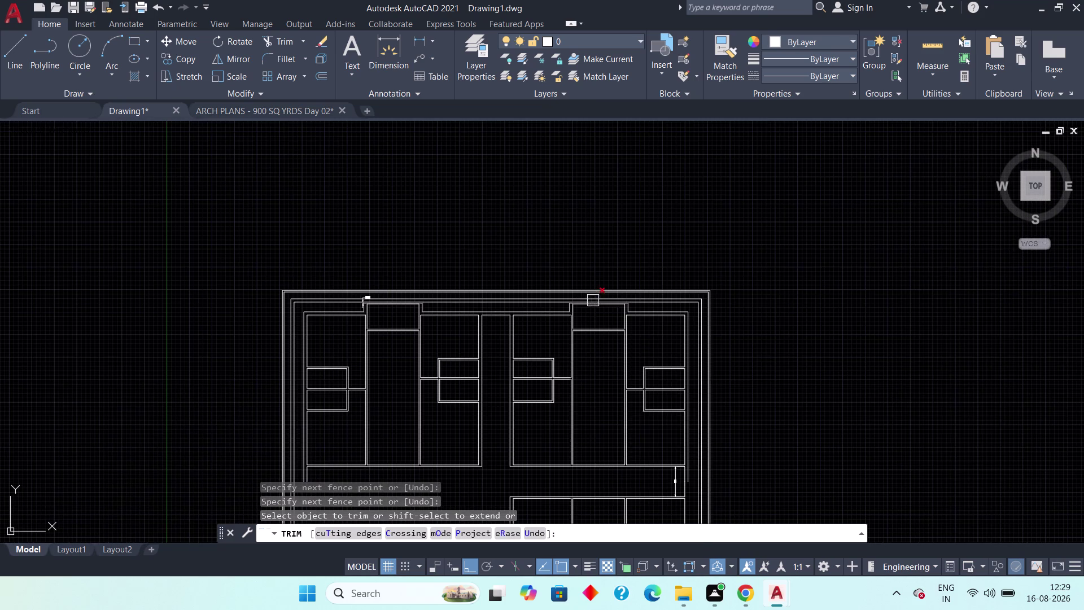
scroll(up, 3)
middle_drag(586, 492, 566, 207)
scroll(down, 3)
middle_drag(574, 461, 574, 444)
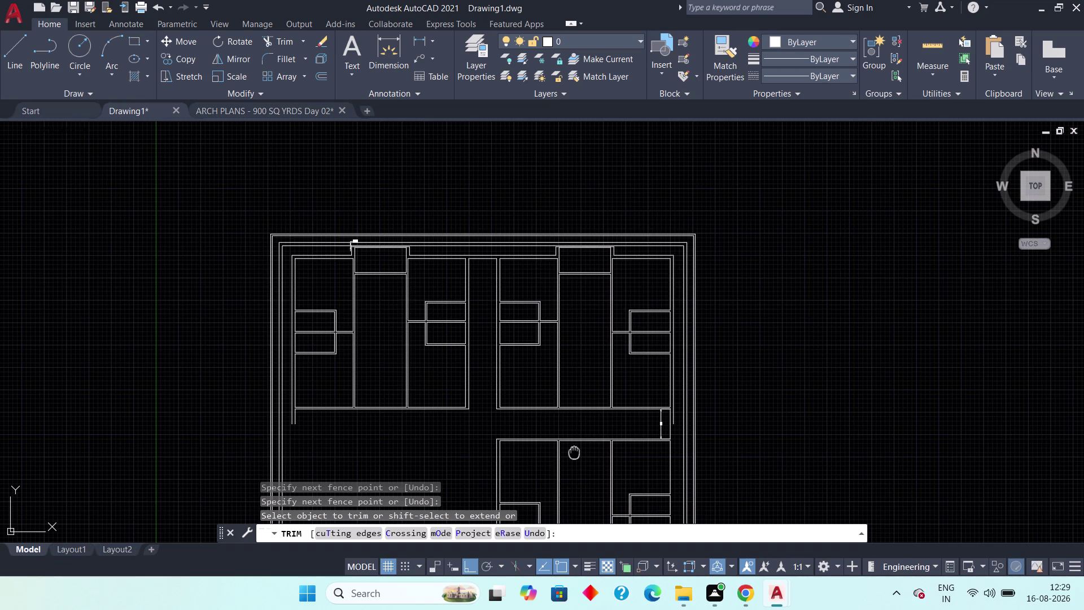
middle_drag(575, 444, 574, 264)
scroll(up, 3)
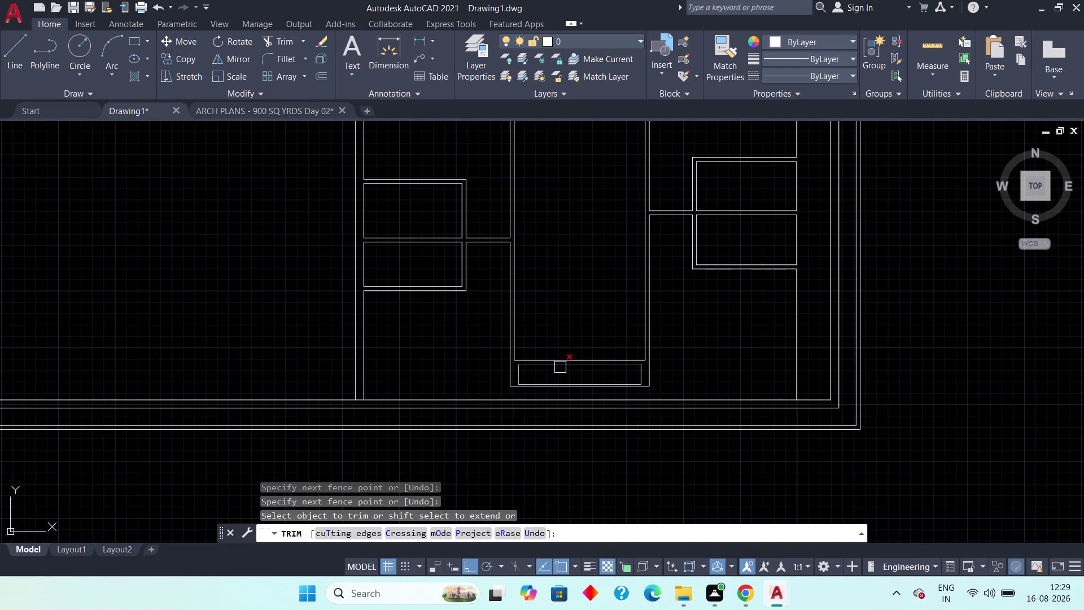
click(560, 367)
click(559, 361)
key(Escape)
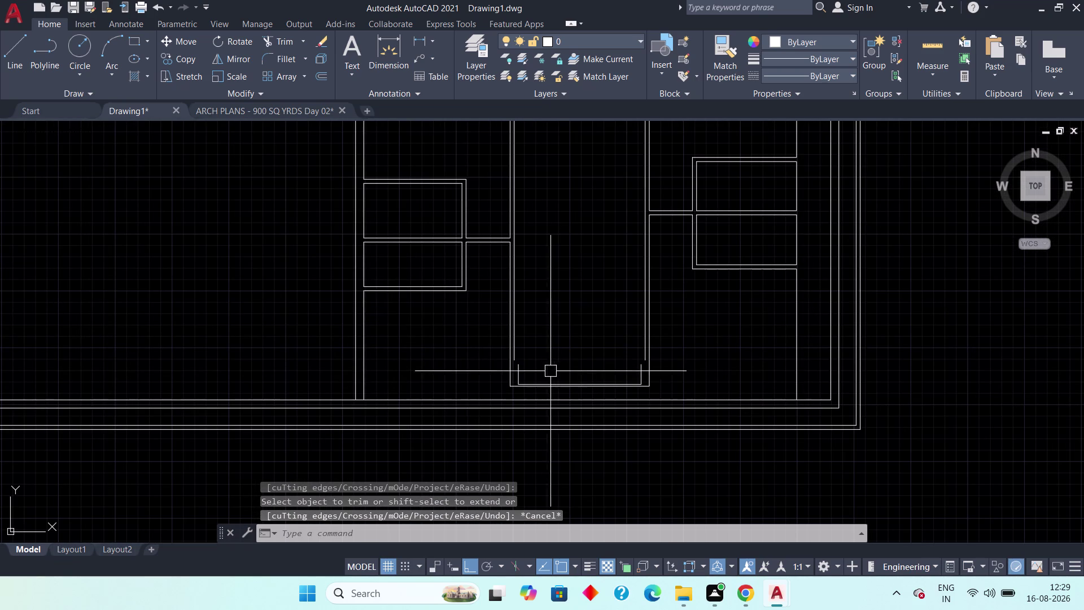
Zoom out and pan over the whole floor plan to check the trimmed junctions.
scroll(down, 3)
scroll(down, 3)
middle_drag(560, 300, 556, 408)
key(Escape)
middle_drag(550, 226, 548, 340)
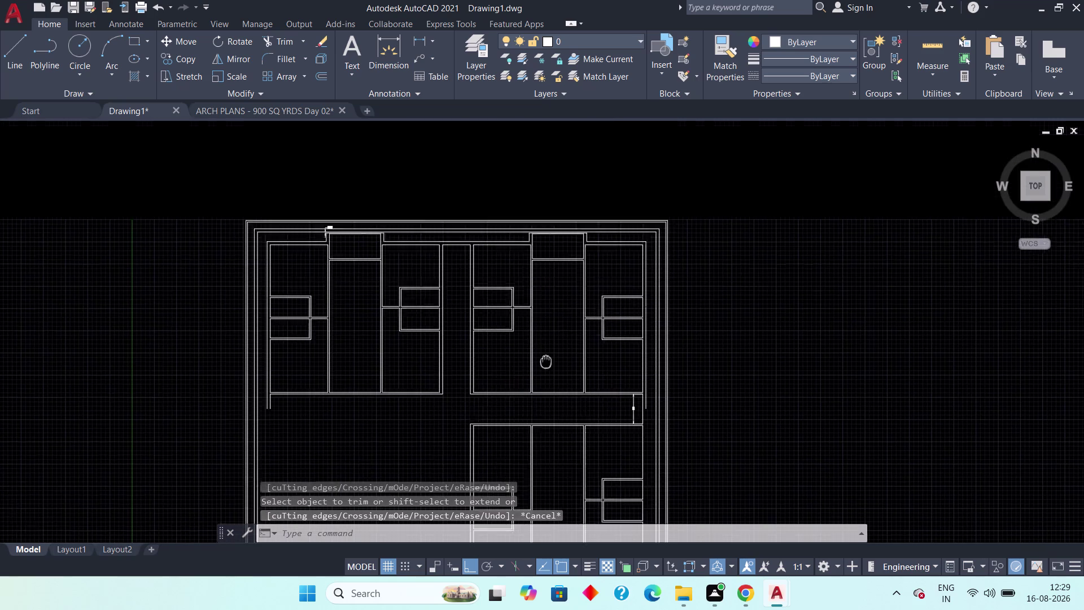
middle_drag(547, 340, 542, 409)
scroll(up, 3)
middle_drag(557, 455, 533, 220)
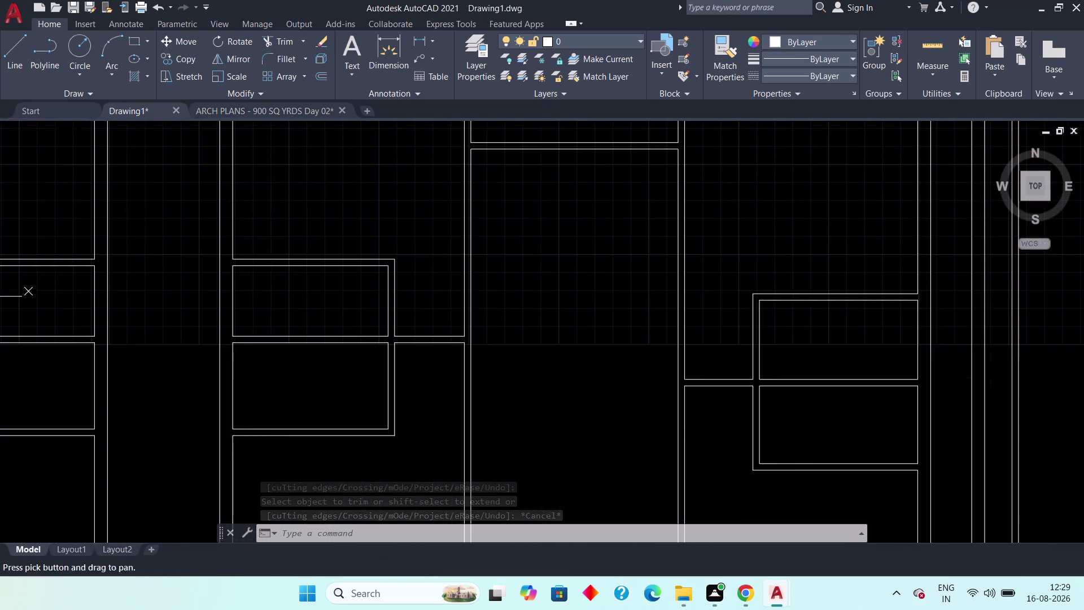
scroll(down, 3)
middle_drag(544, 409, 537, 234)
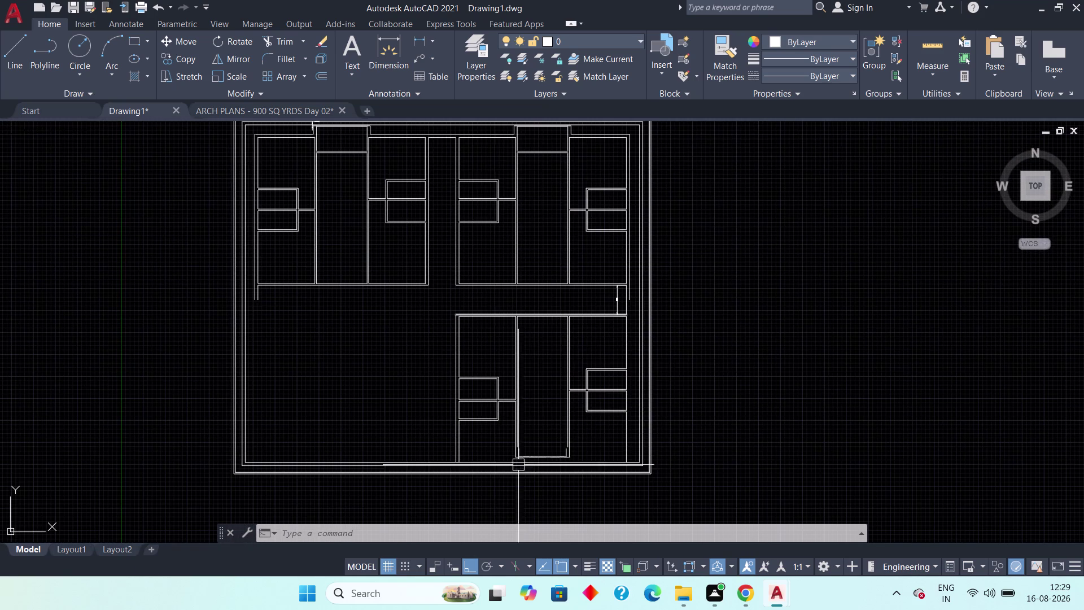
Delete two short stray lines near the bottom of the narrow room.
scroll(up, 3)
scroll(up, 3)
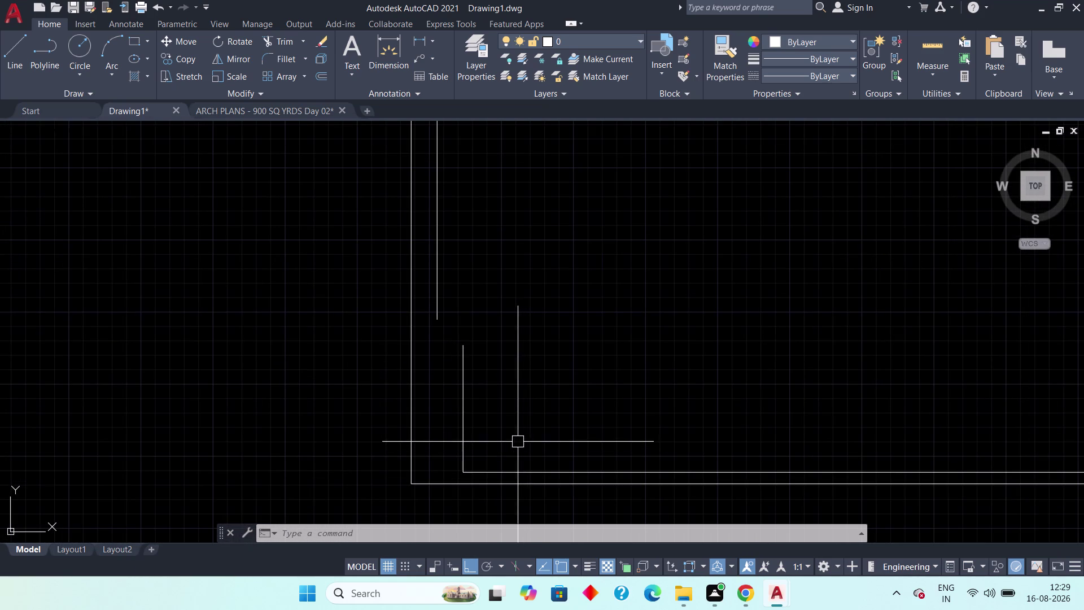
click(461, 430)
key(Delete)
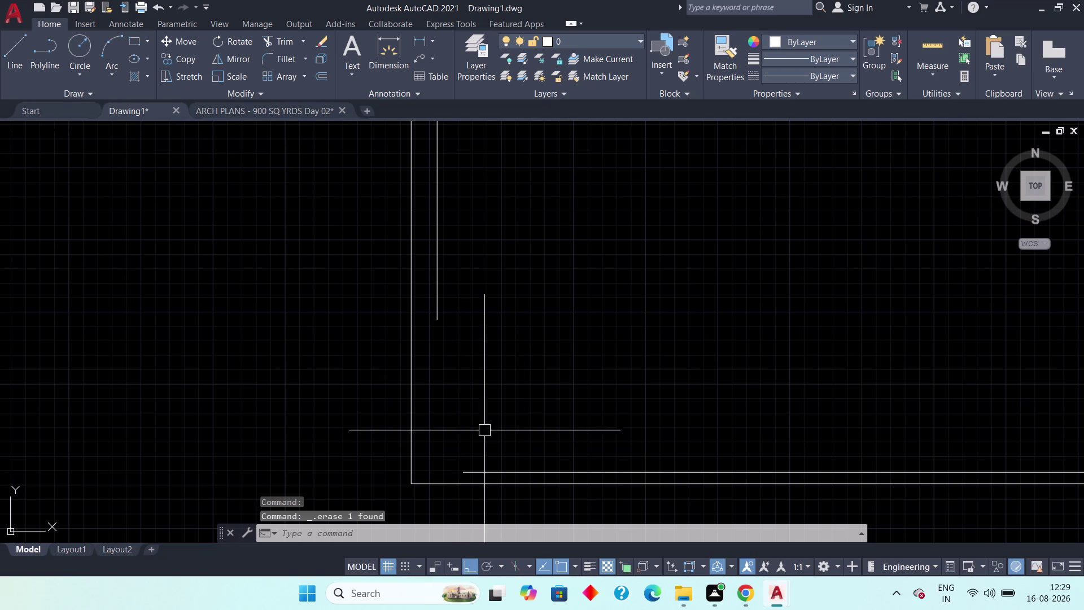
middle_drag(534, 421, 353, 401)
scroll(down, 3)
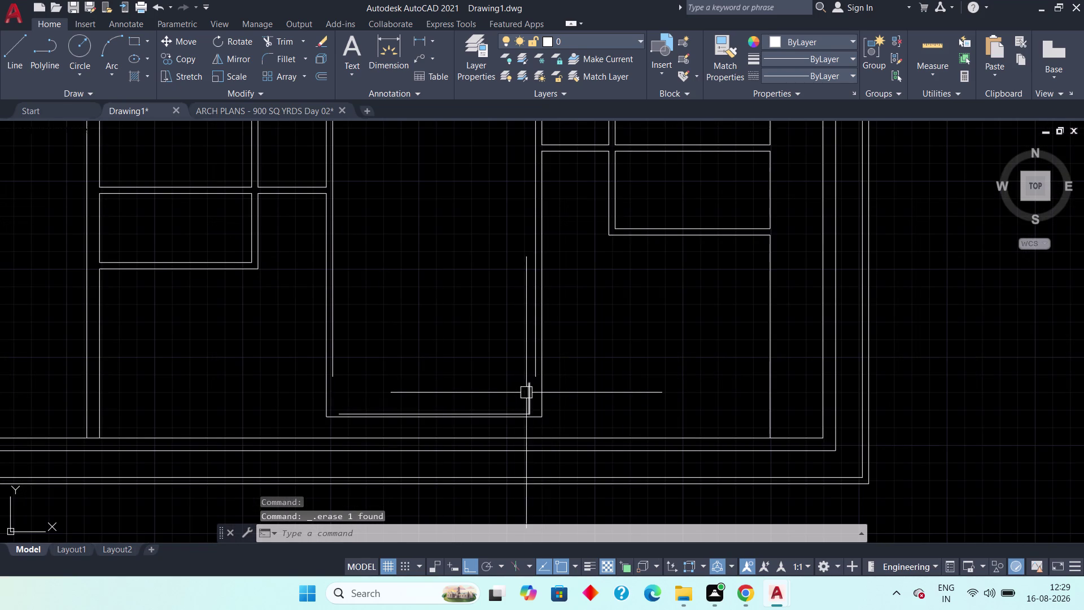
click(526, 393)
key(Delete)
scroll(up, 3)
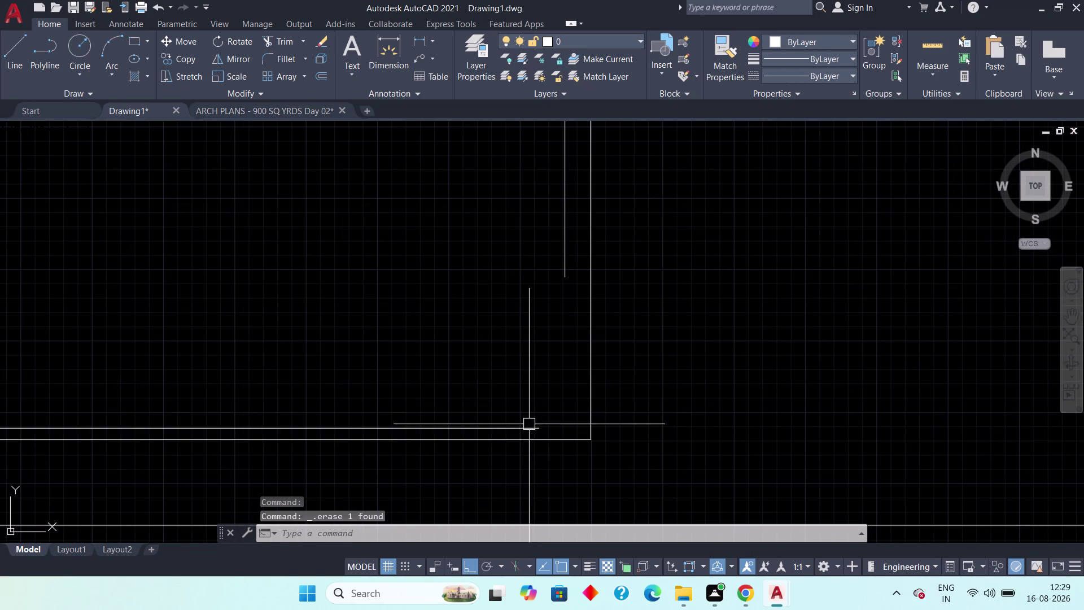
Stretch both ends of the inner bottom wall line out to the corners.
click(528, 430)
click(543, 427)
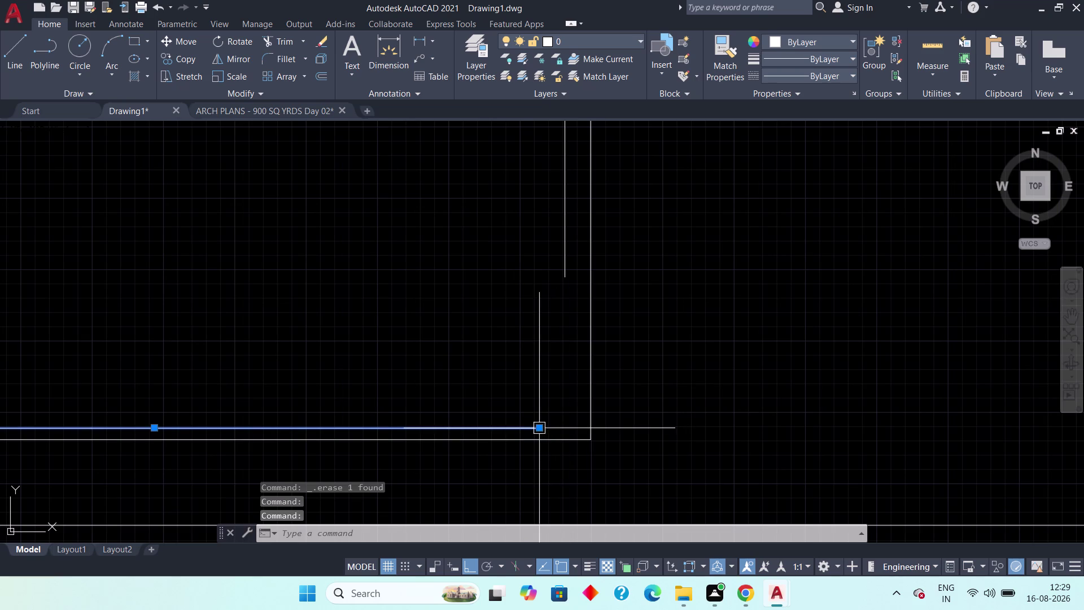
click(541, 427)
click(578, 429)
key(Escape)
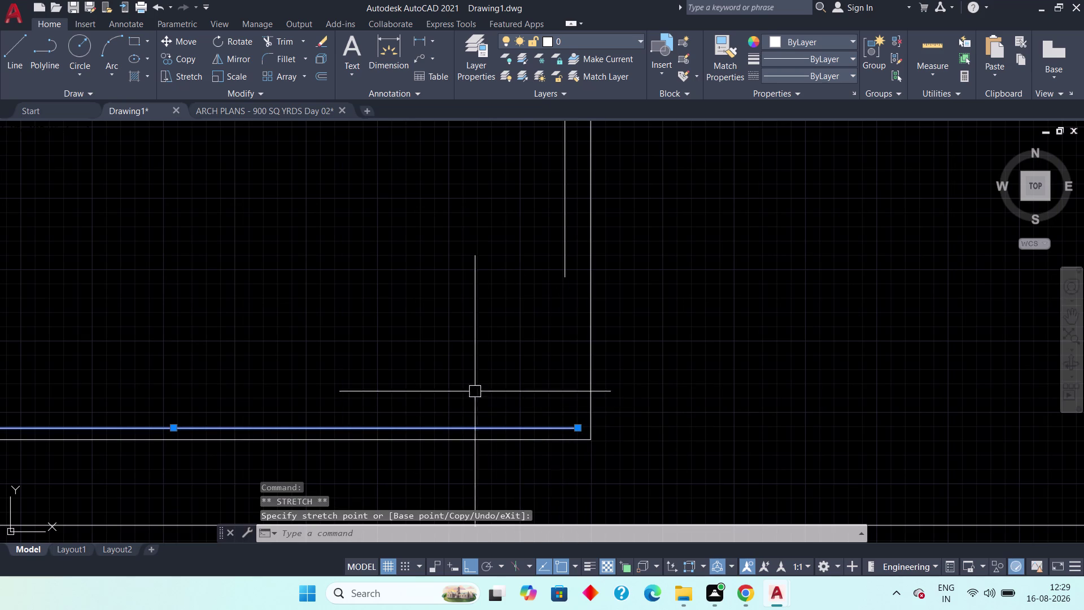
middle_drag(447, 389, 618, 394)
scroll(down, 3)
scroll(up, 3)
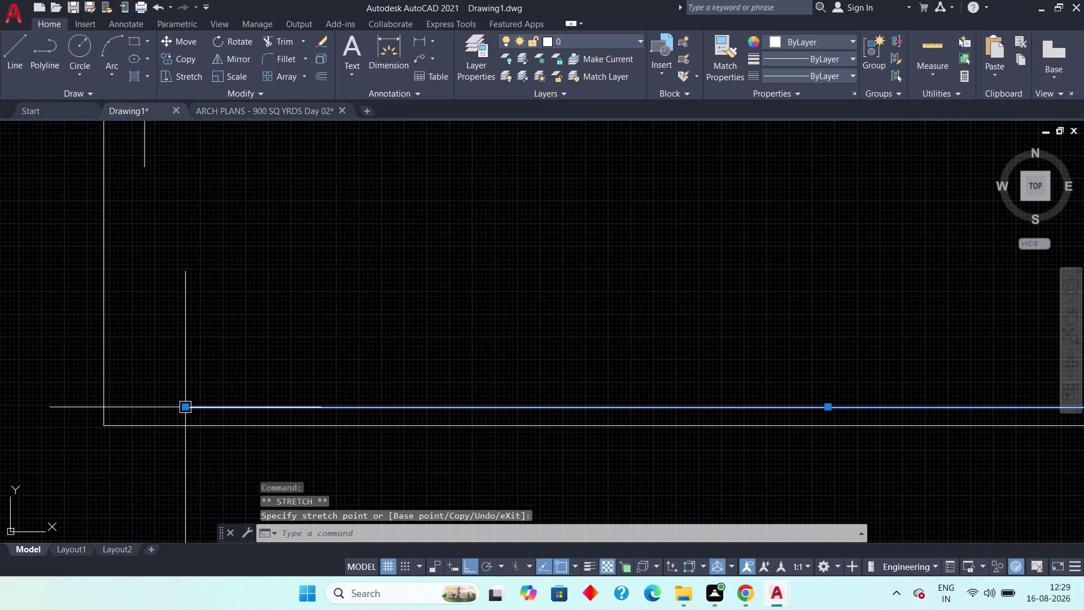
click(185, 406)
click(123, 407)
key(Escape)
Extend the inner vertical wall line down to the corner via its grip.
middle_drag(211, 336, 269, 399)
scroll(down, 3)
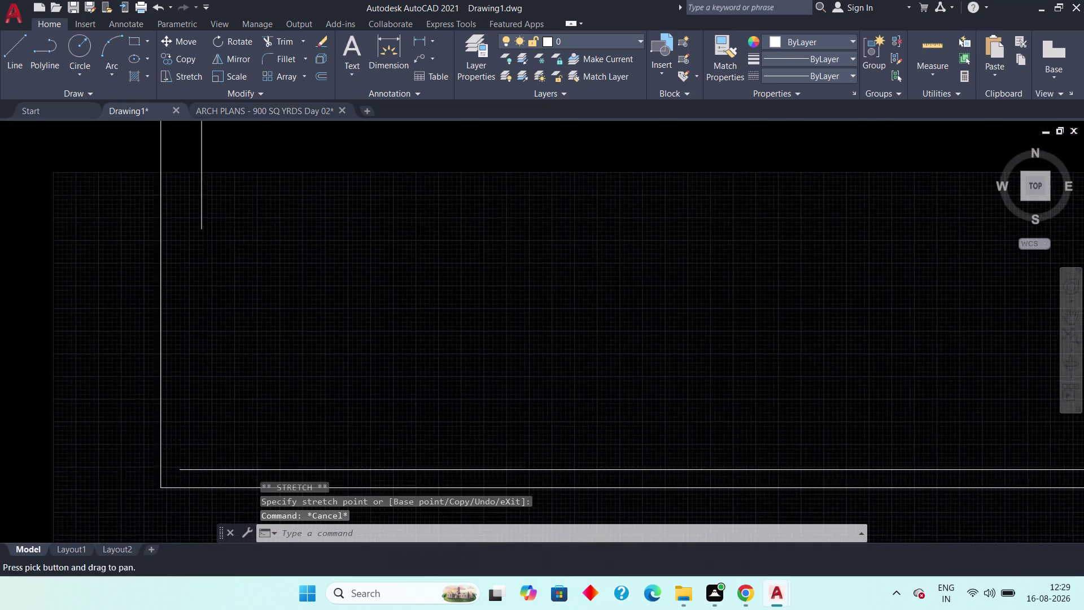
click(229, 279)
click(229, 294)
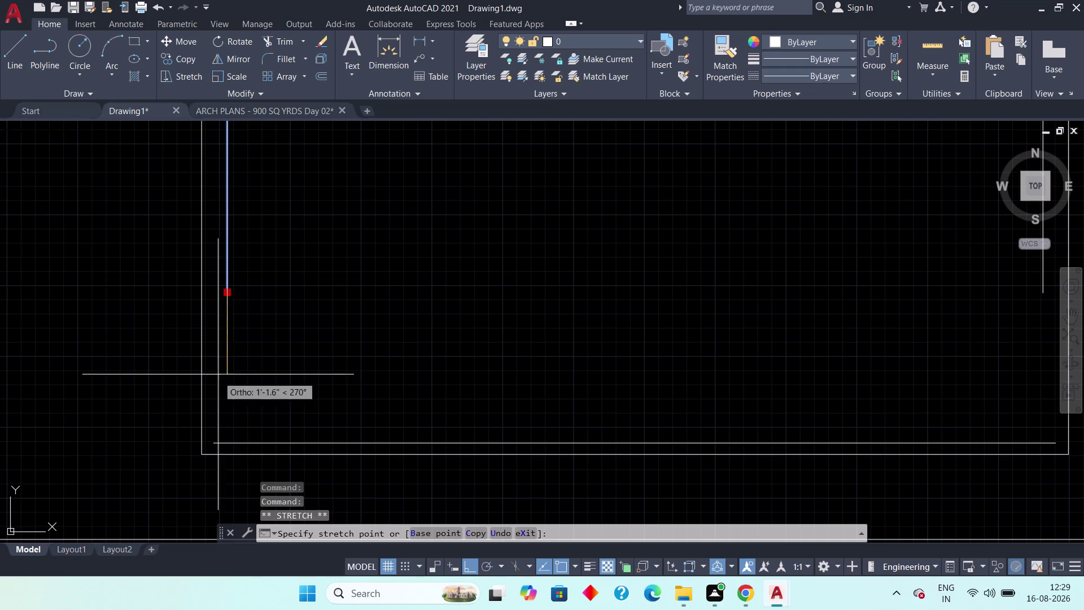
click(223, 440)
scroll(down, 3)
middle_drag(461, 429, 398, 416)
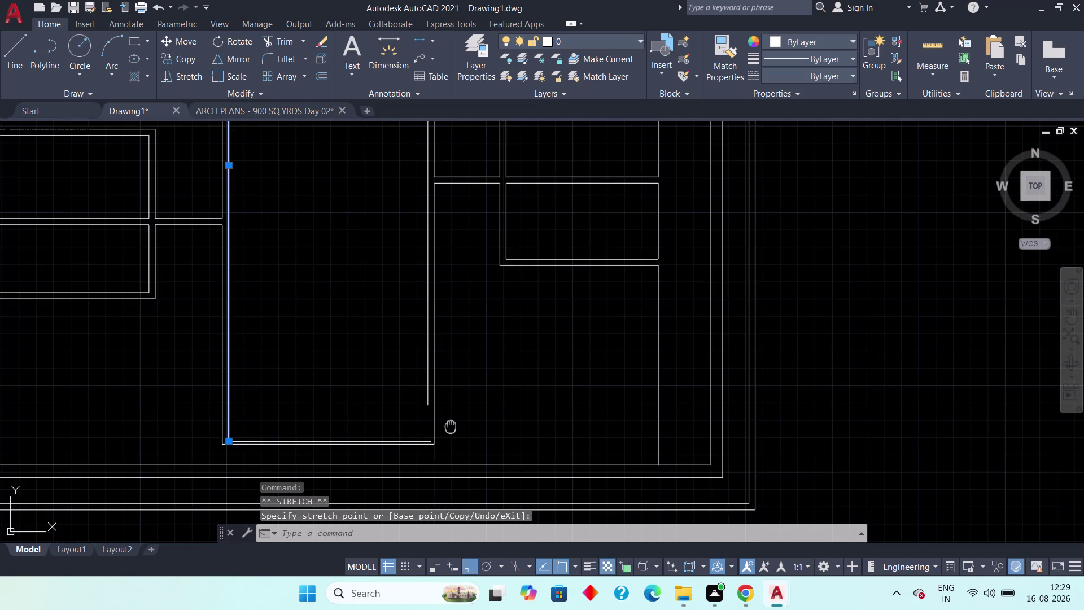
middle_drag(398, 417, 369, 411)
scroll(up, 3)
click(328, 370)
drag(325, 368, 325, 373)
middle_drag(325, 445, 310, 245)
click(311, 318)
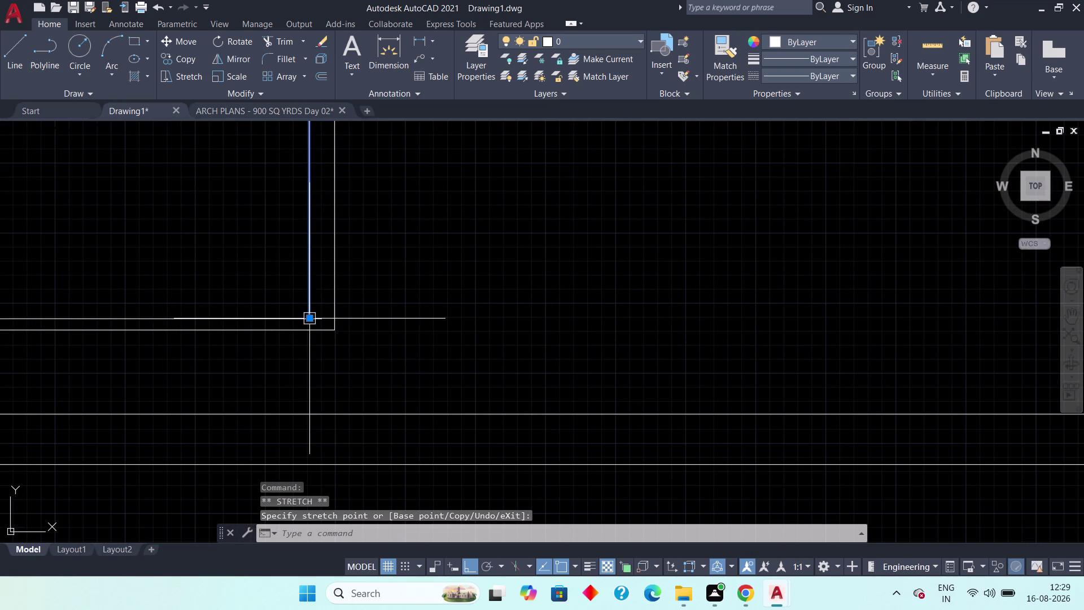
key(Escape)
key(Escape)
scroll(up, 3)
Stretch the inner bottom lines at the left and right corners to meet the walls.
click(321, 325)
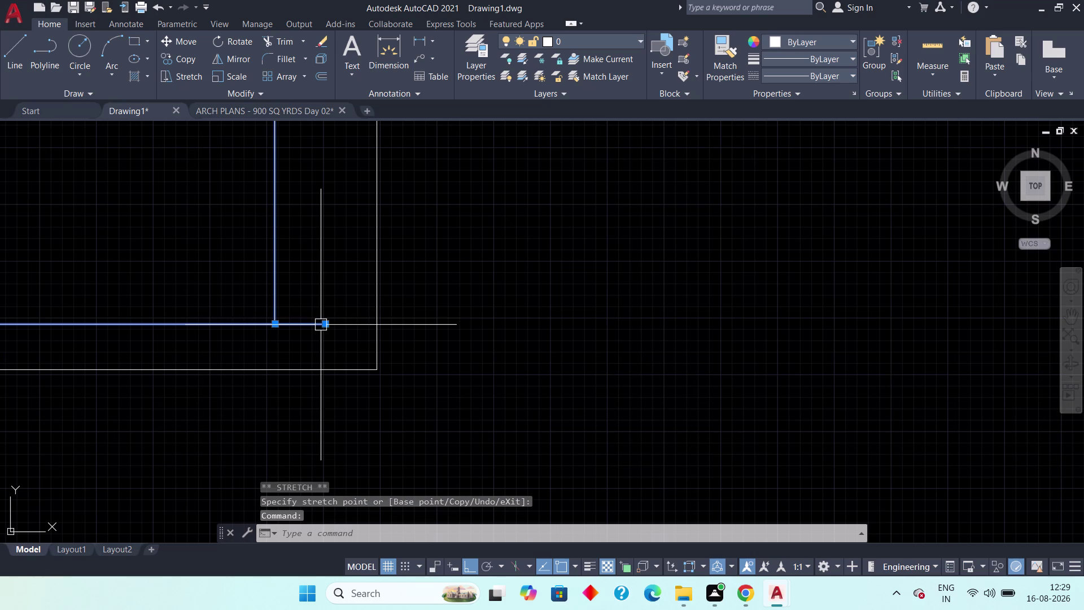
click(327, 324)
click(281, 325)
key(Escape)
scroll(down, 3)
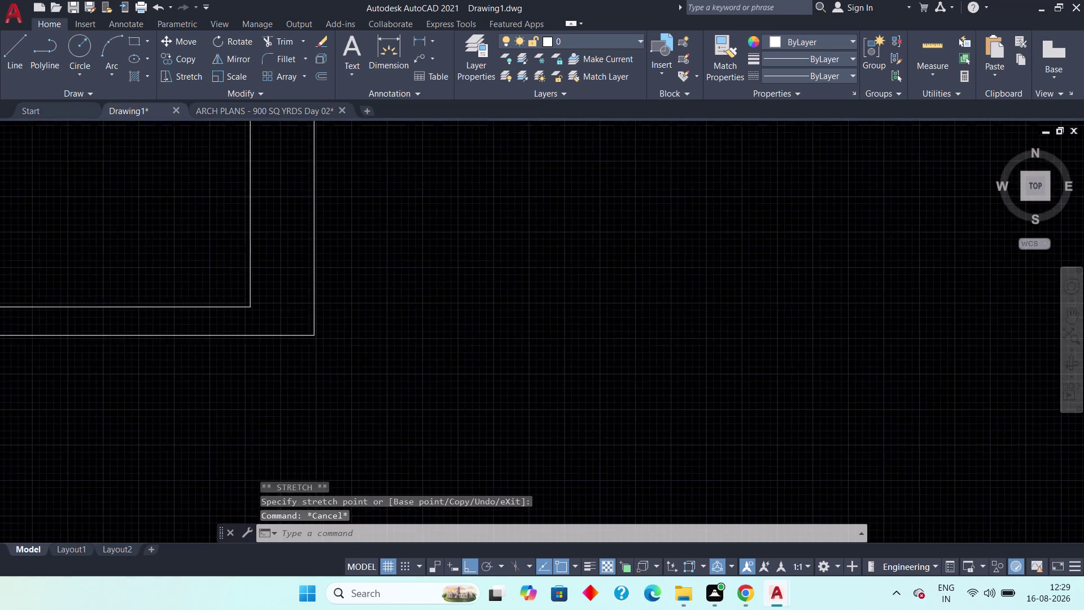
middle_drag(195, 278, 423, 306)
scroll(down, 3)
middle_drag(222, 286, 640, 348)
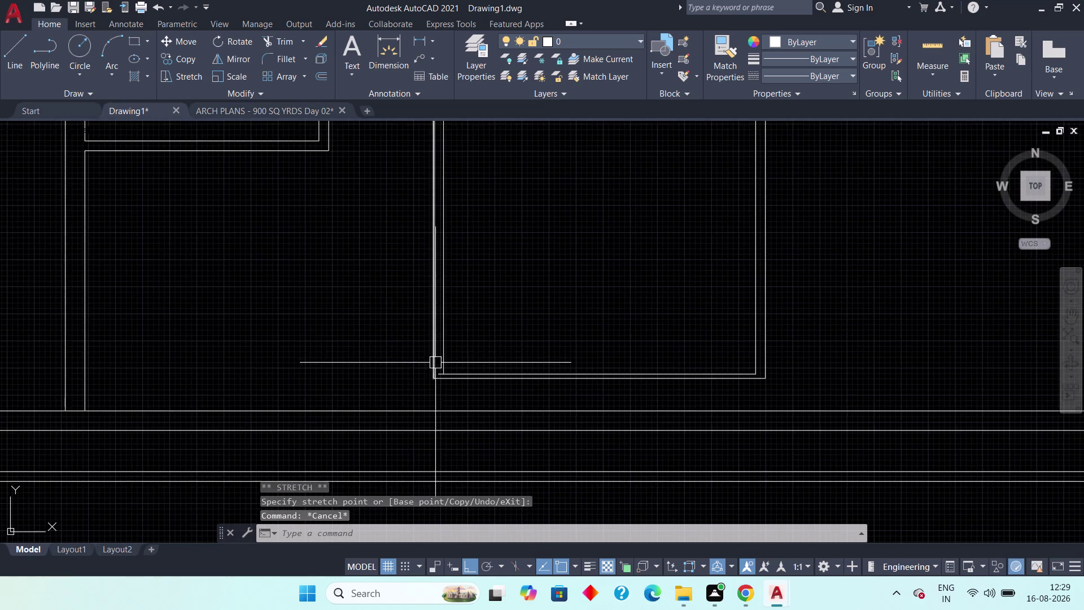
scroll(up, 3)
middle_drag(510, 383, 567, 247)
click(494, 359)
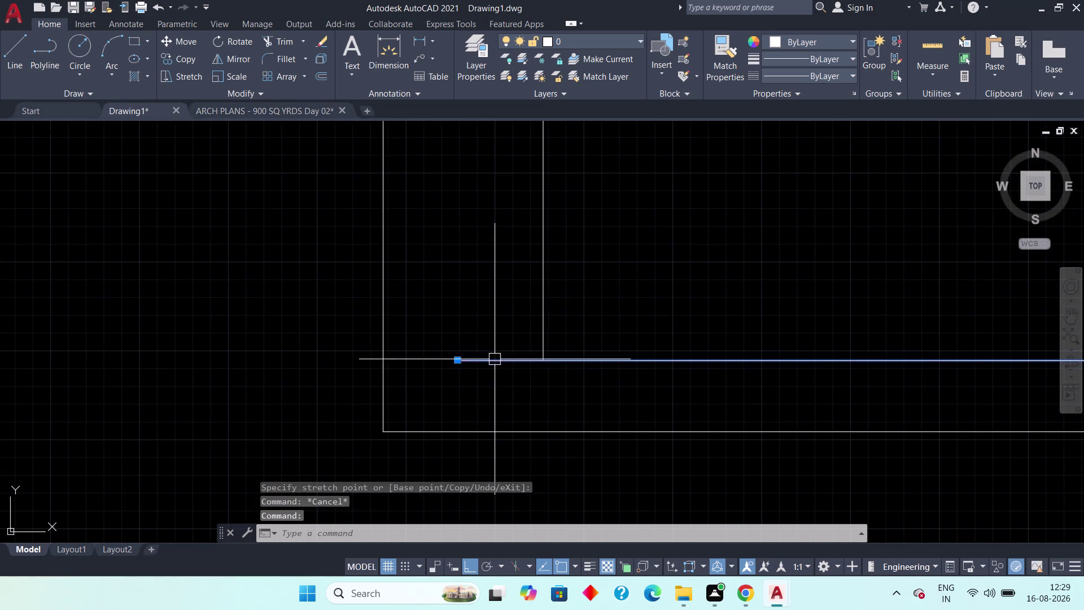
click(458, 359)
click(549, 360)
scroll(down, 3)
key(Escape)
Zoom out and pan across the floor plan to review the corners.
scroll(down, 3)
middle_drag(617, 333, 579, 436)
scroll(down, 3)
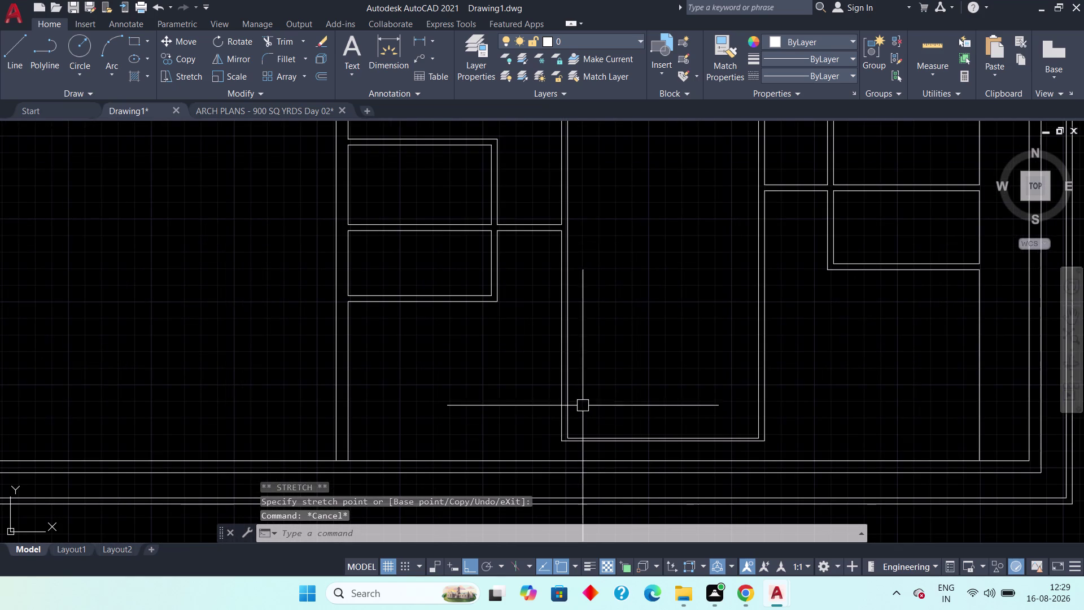
scroll(up, 3)
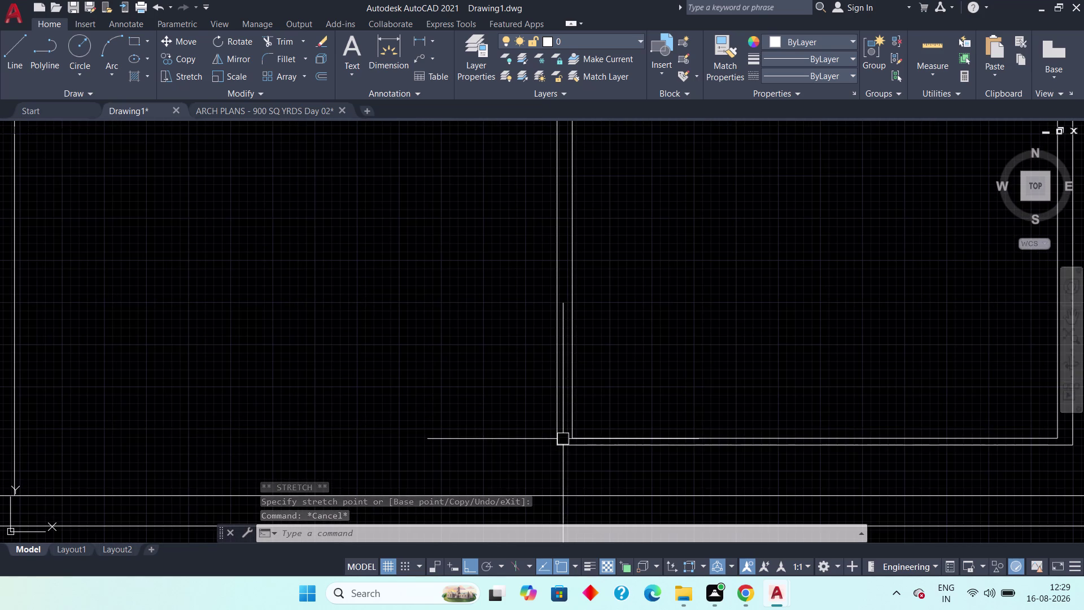
scroll(down, 3)
scroll(down, 3)
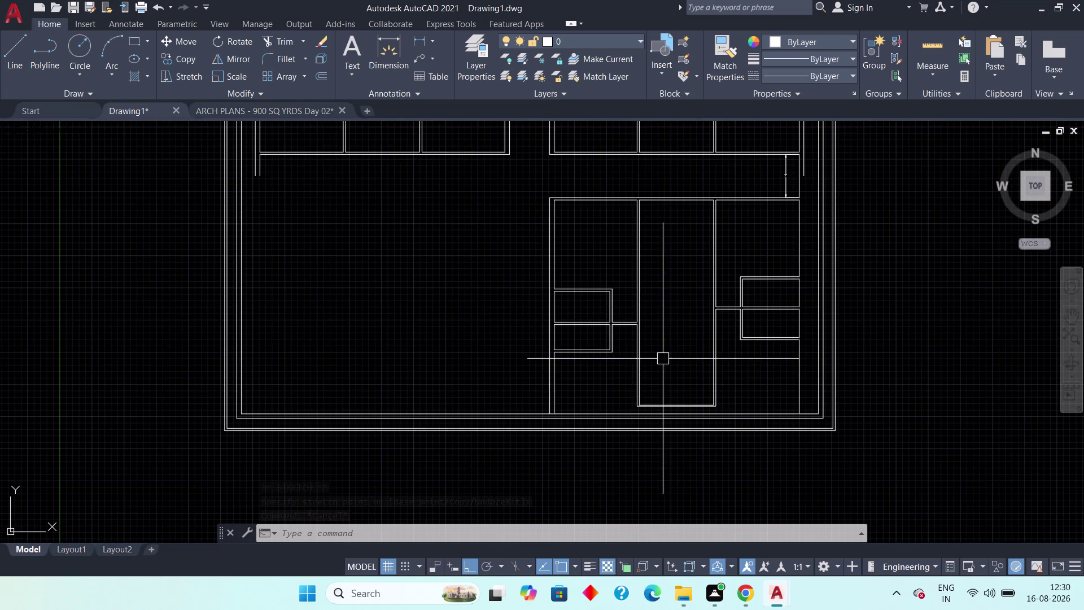
middle_drag(659, 350, 647, 564)
scroll(down, 3)
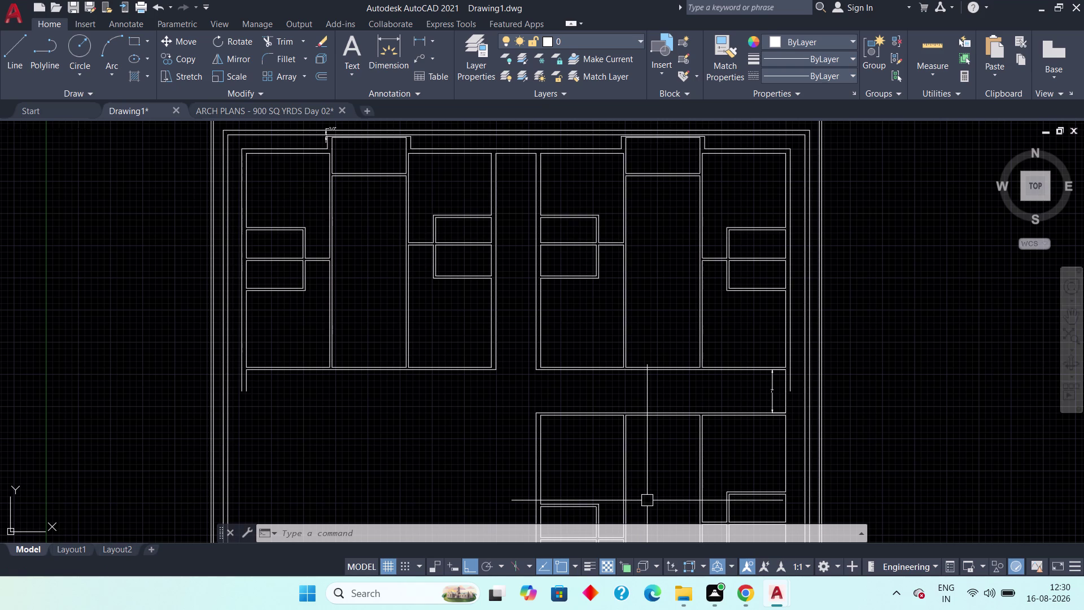
middle_drag(649, 482, 636, 336)
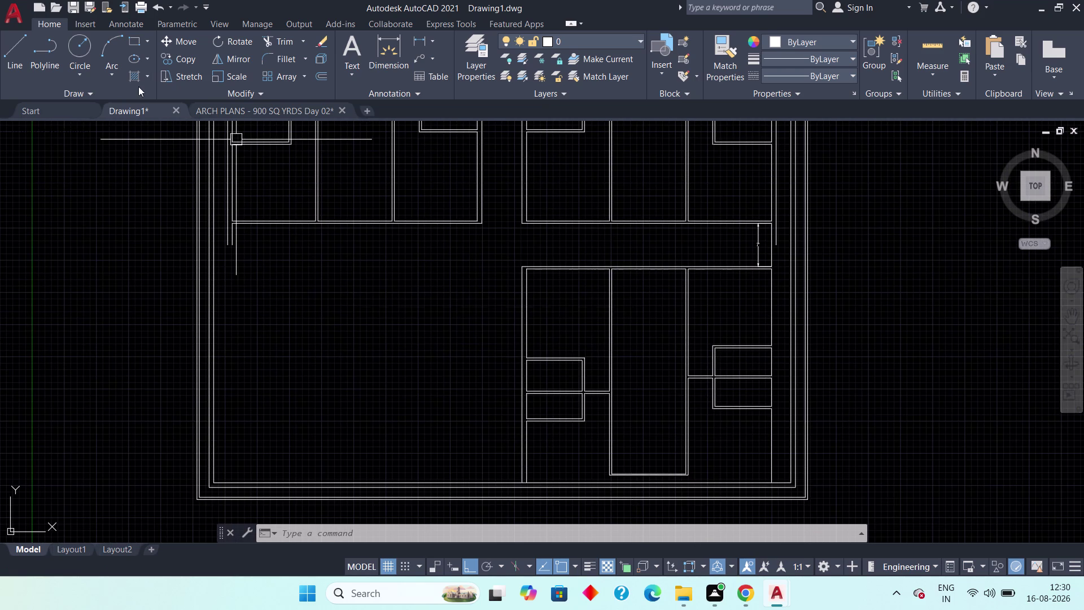
Switch to the ARCH PLANS - 900 SQ YRDS Day 02 tab and pan over its furnished plan.
click(254, 108)
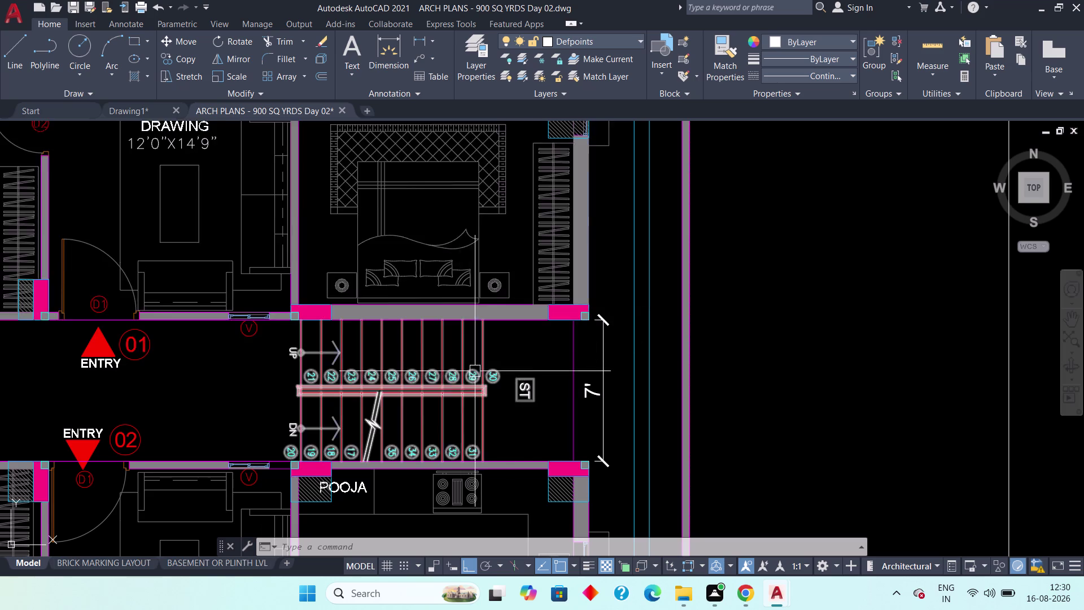
scroll(down, 3)
middle_drag(375, 401, 389, 244)
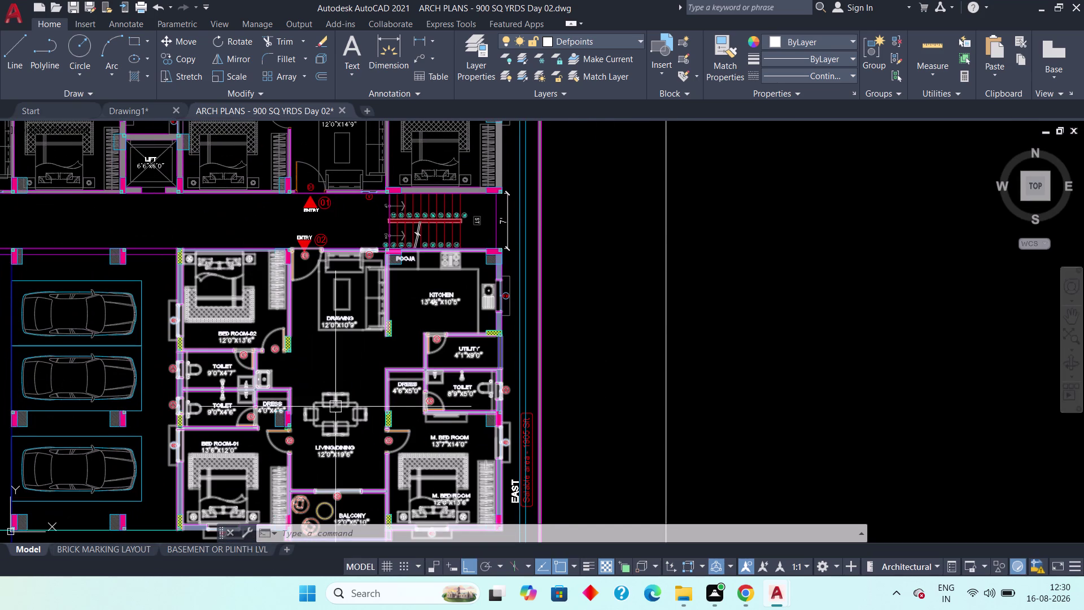